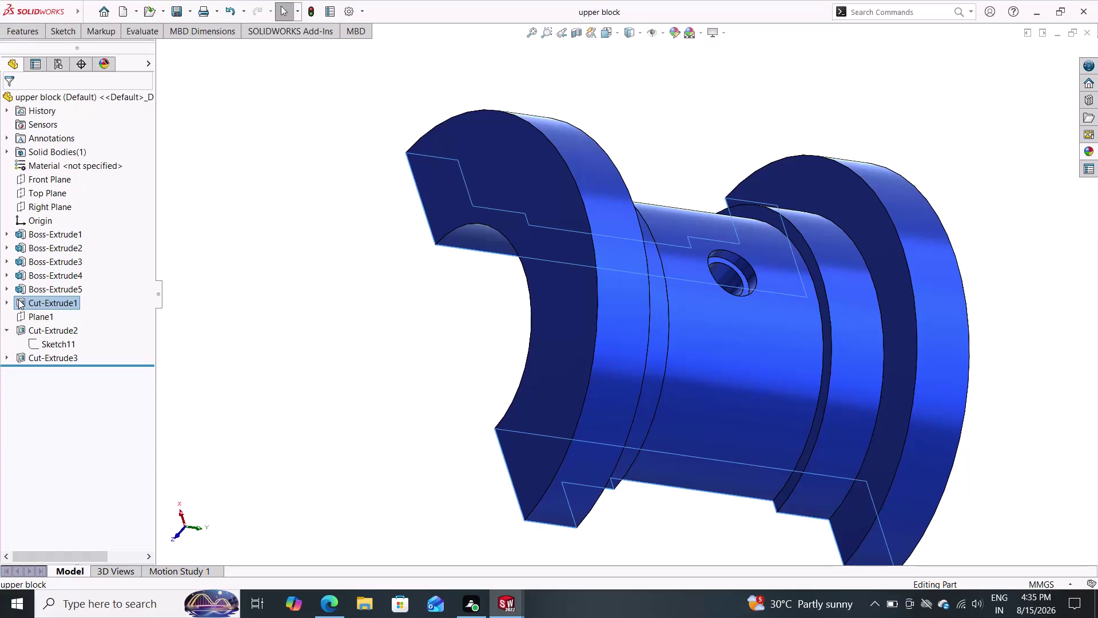
Uncheck Flip side to cut in Cut-Extrude1 so it removes the opposite half.
click(18, 299)
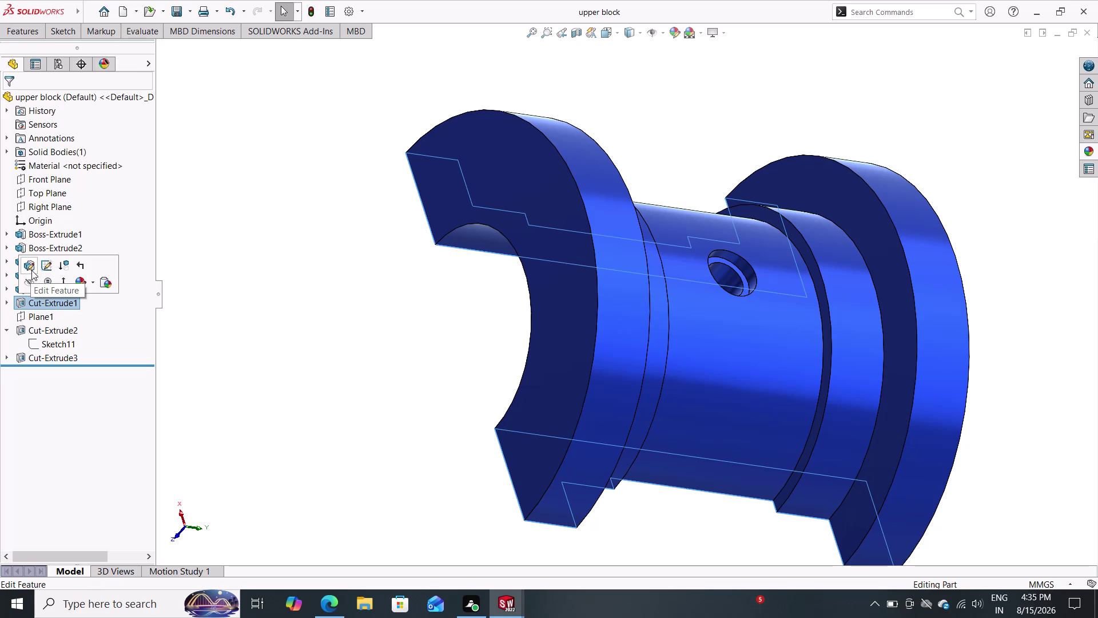
click(31, 270)
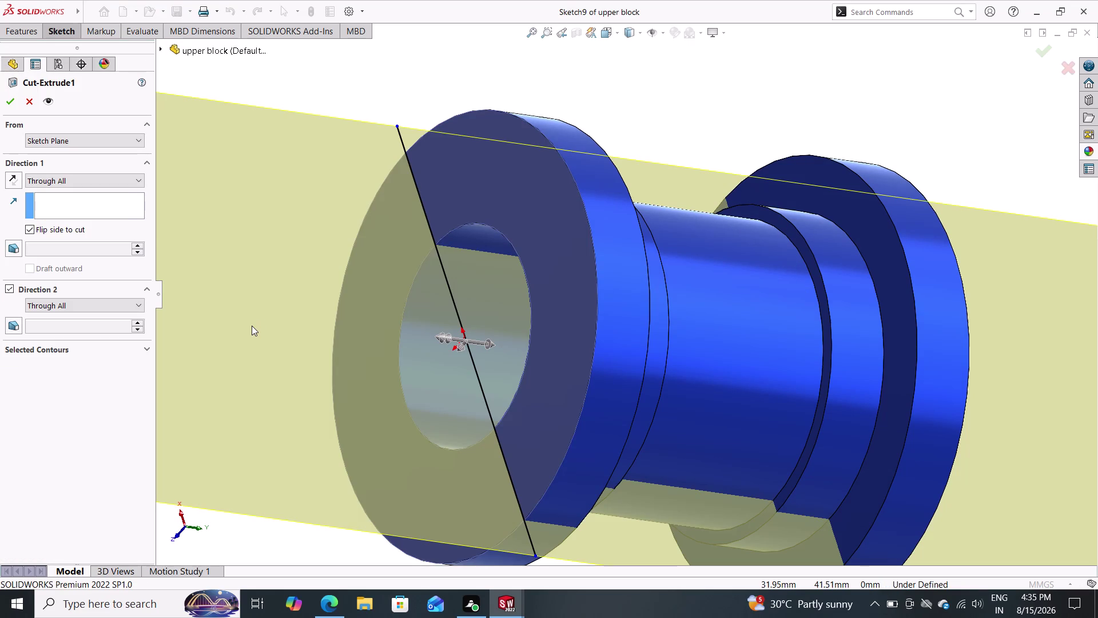
click(37, 230)
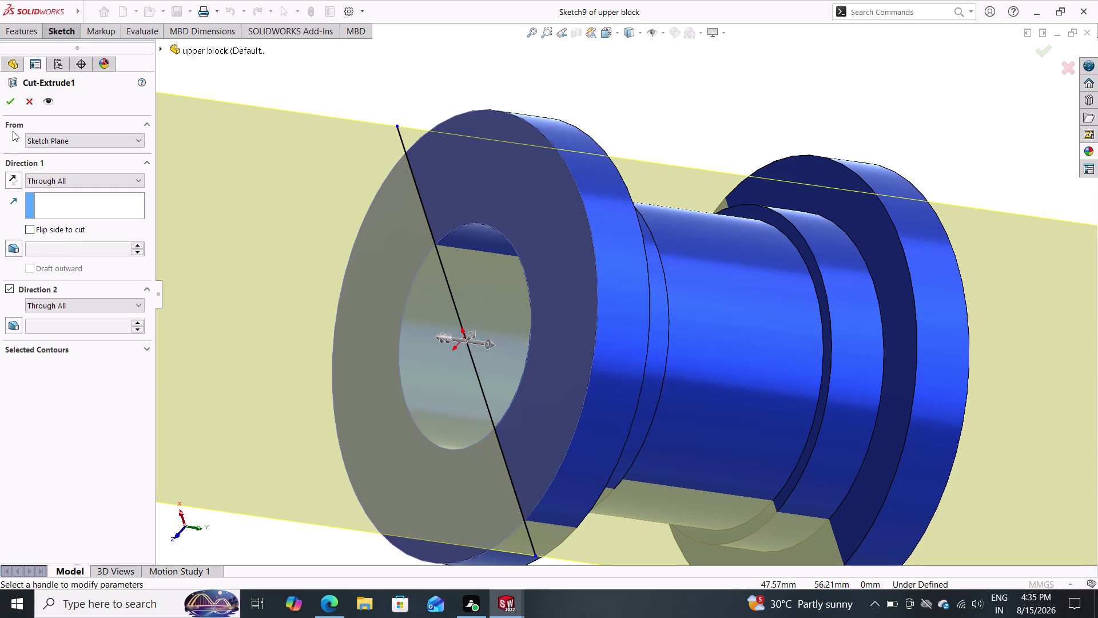
click(4, 98)
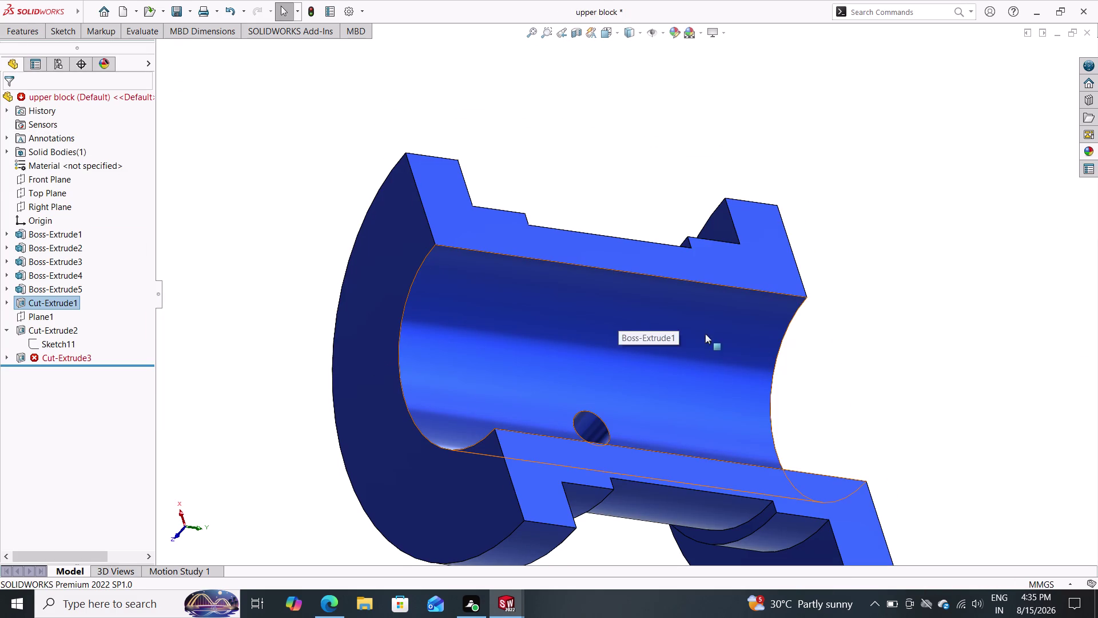
Orbit and zoom around the upper block to inspect the resulting half shell.
middle_drag(908, 360, 943, 147)
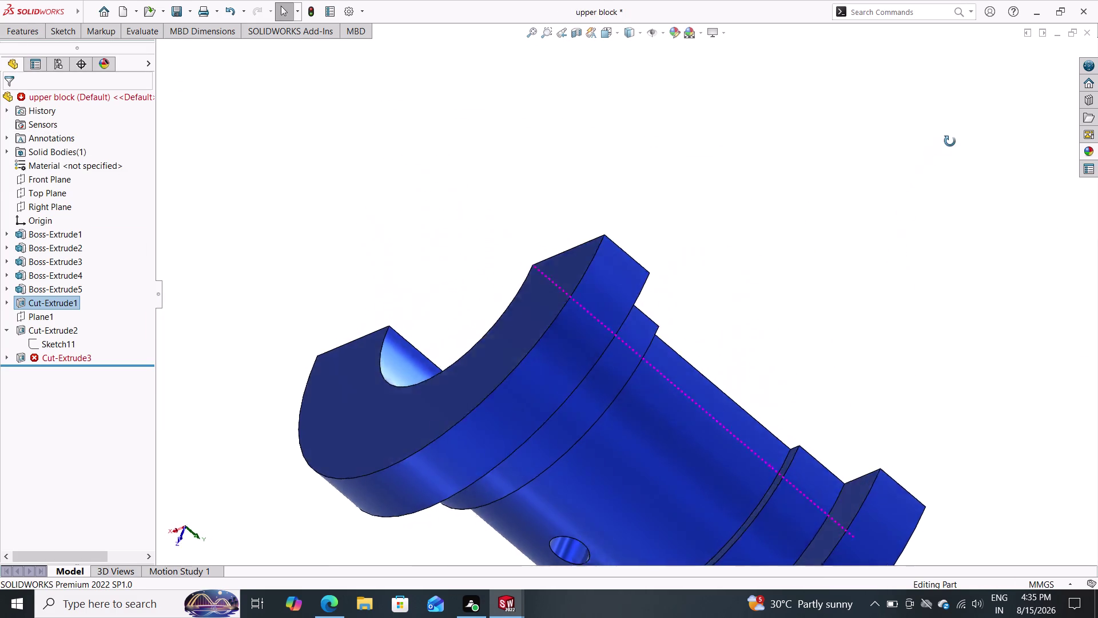
middle_drag(943, 147, 963, 132)
scroll(down, 3)
scroll(up, 3)
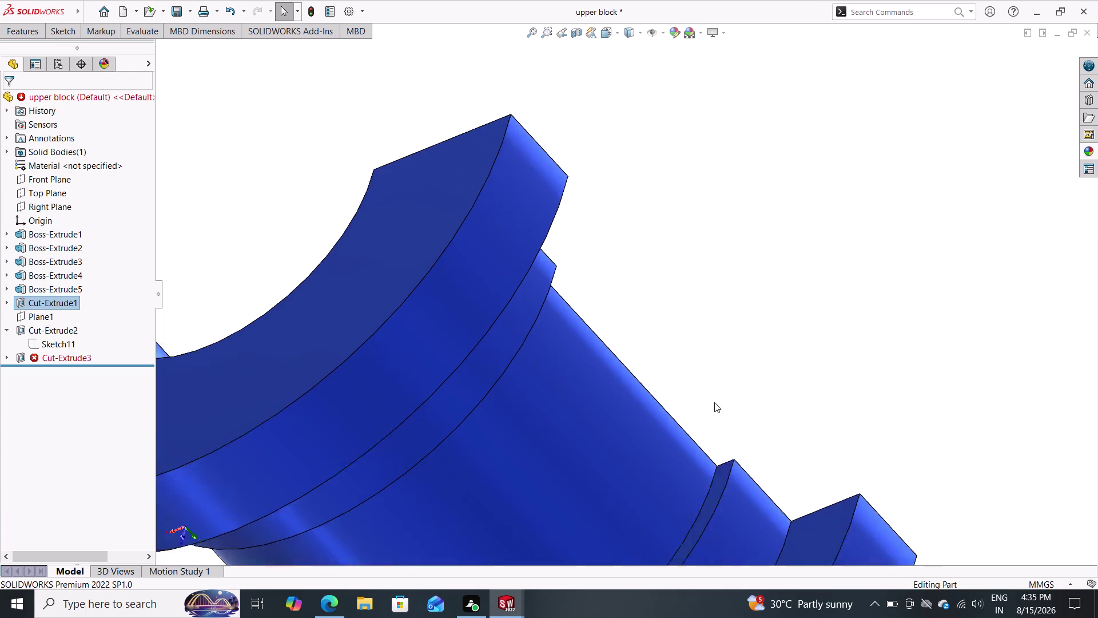
scroll(up, 3)
scroll(up, 3)
middle_drag(737, 304, 687, 392)
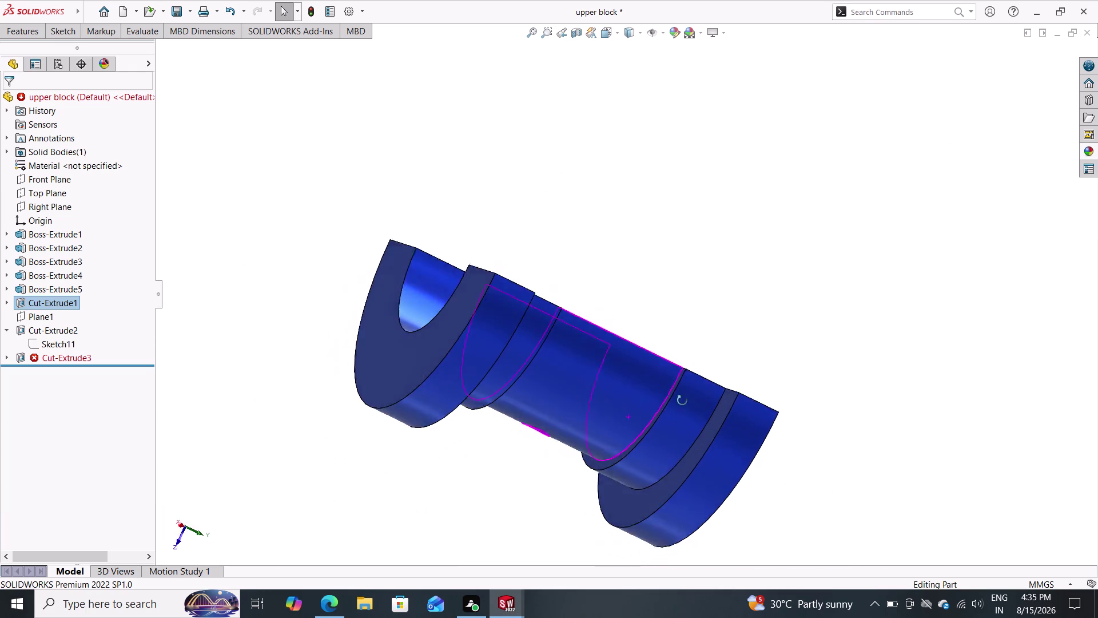
middle_drag(687, 393, 678, 403)
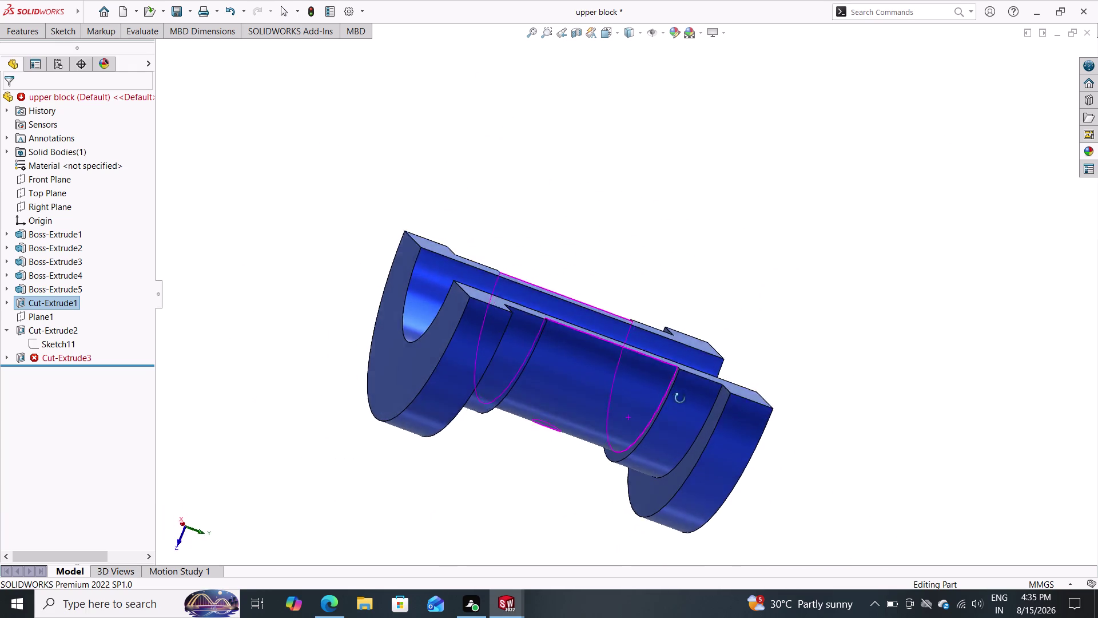
middle_drag(678, 403, 692, 371)
scroll(up, 3)
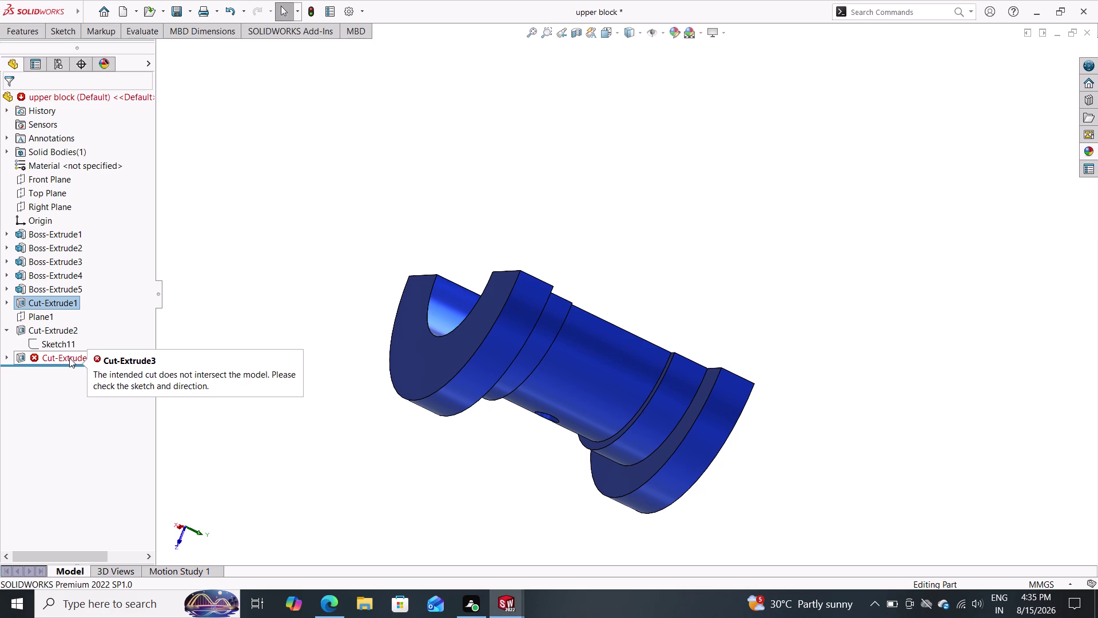
Delete the failed Cut-Extrude3 feature and confirm.
click(66, 355)
right_click(66, 355)
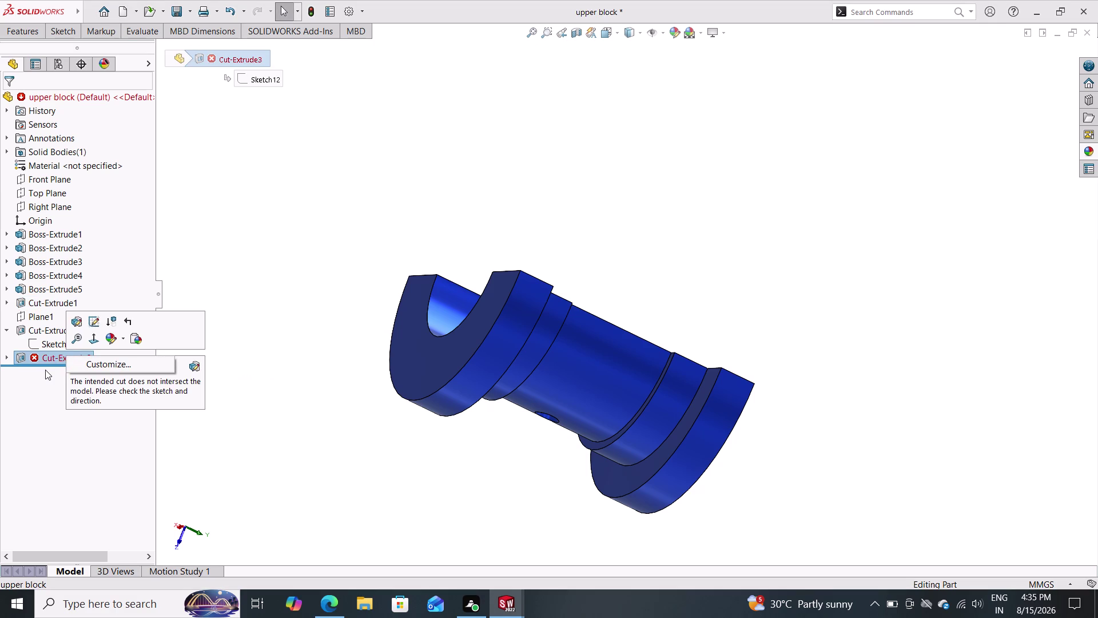
key(Escape)
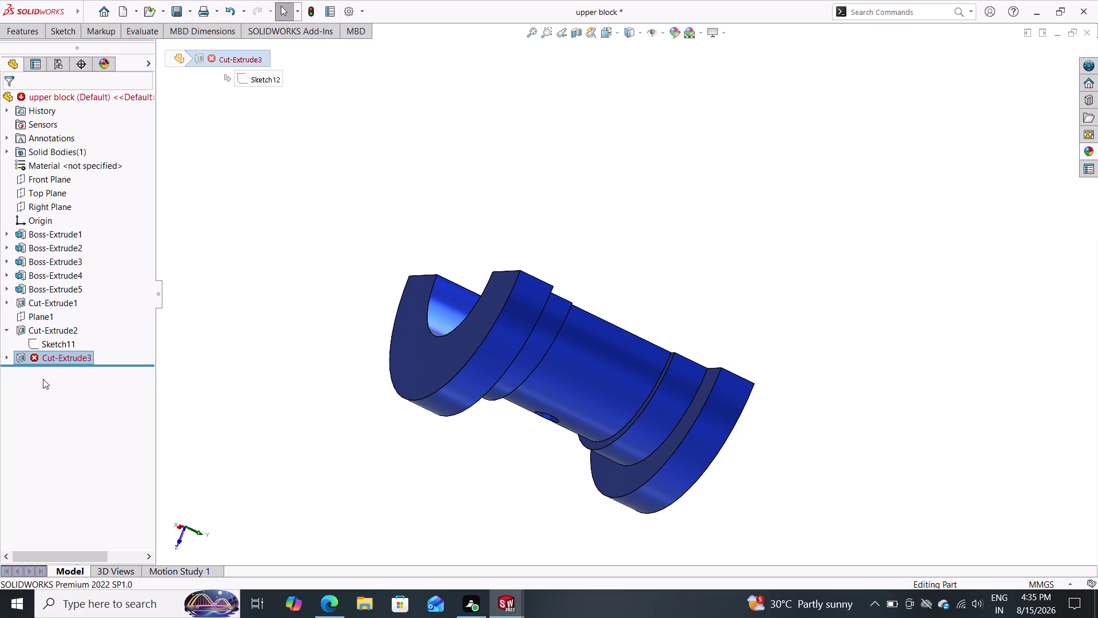
right_click(10, 357)
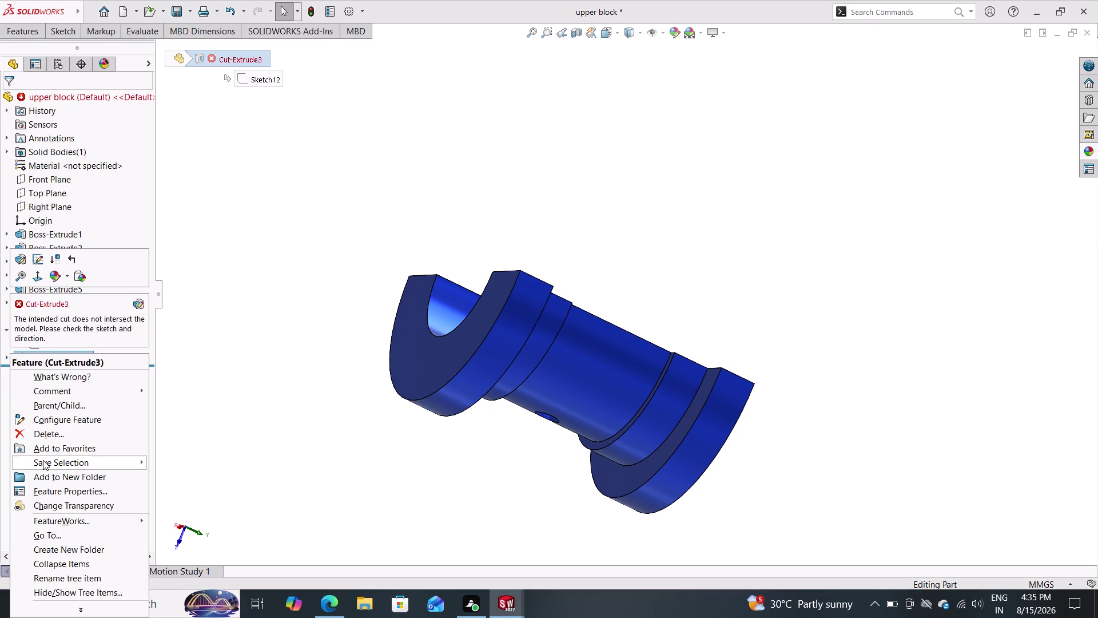
double_click(56, 437)
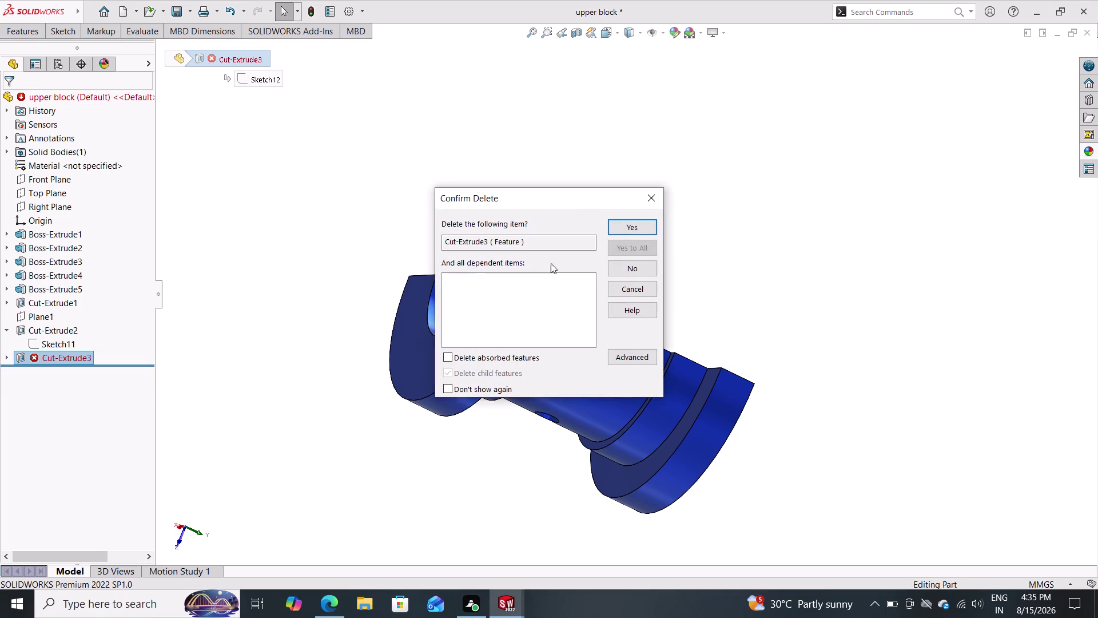
double_click(627, 224)
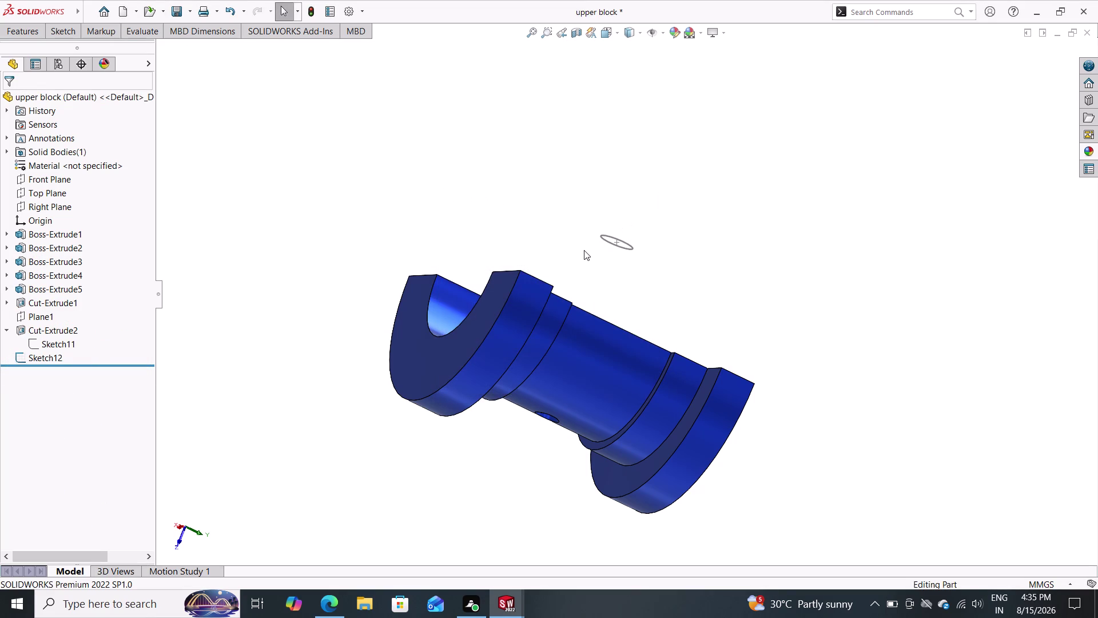
Select the Sketch12 circle for deletion, then decline so the sketch is kept.
middle_drag(683, 242, 663, 315)
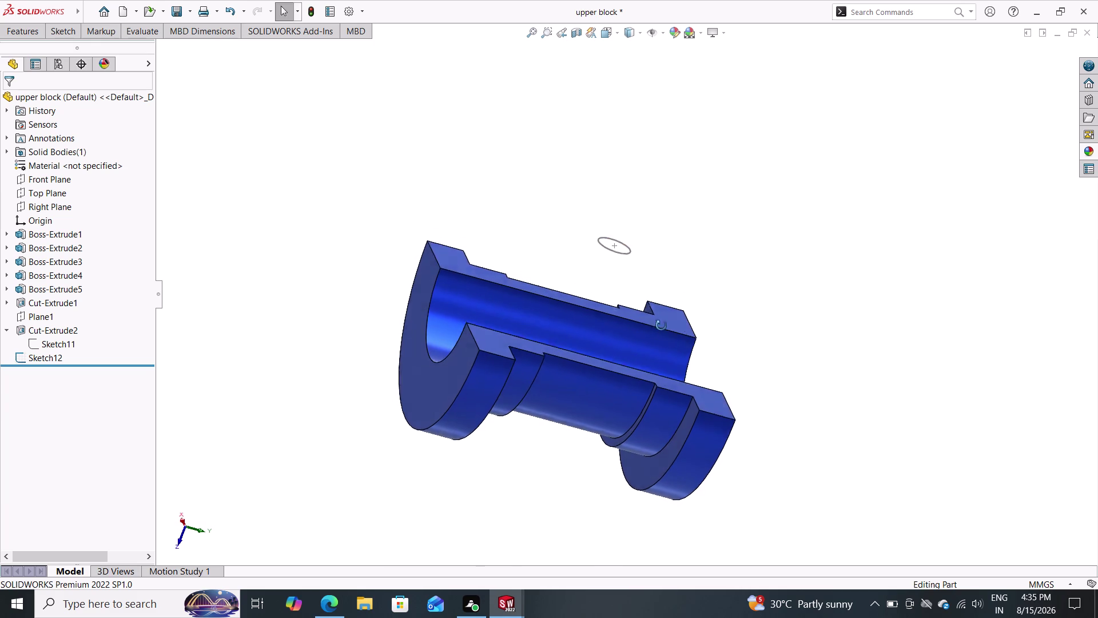
middle_drag(664, 315, 660, 330)
click(619, 253)
click(625, 257)
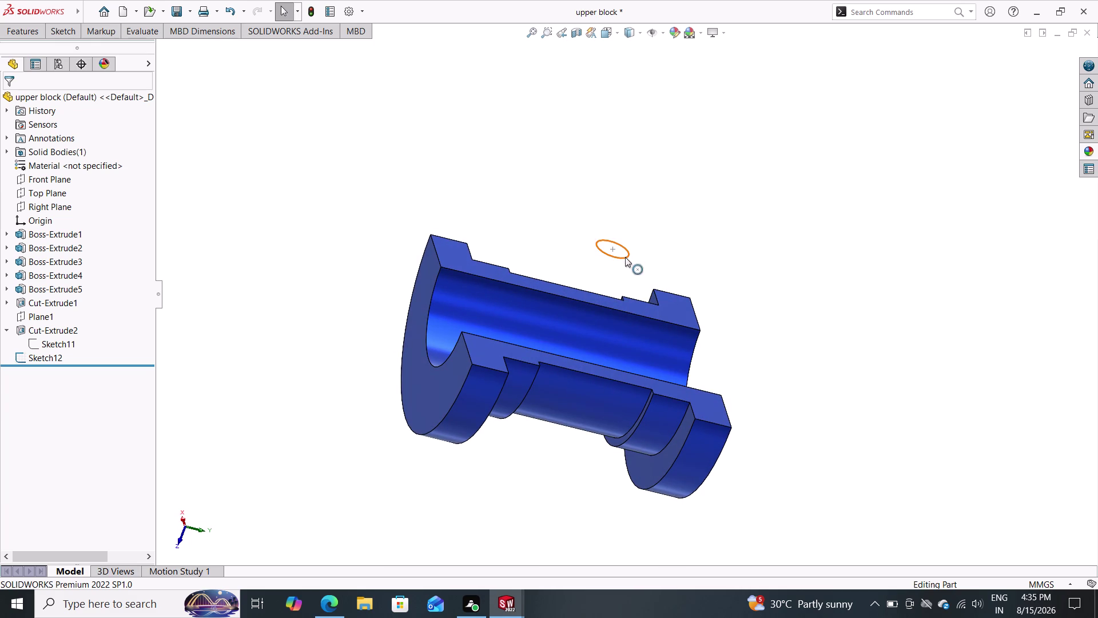
key(Delete)
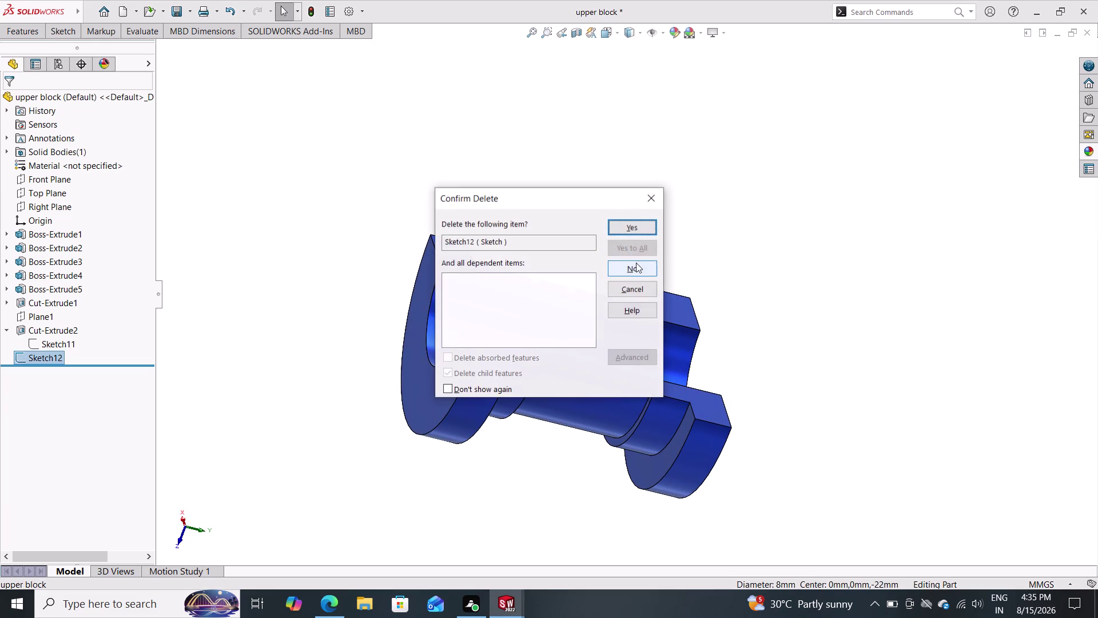
click(656, 200)
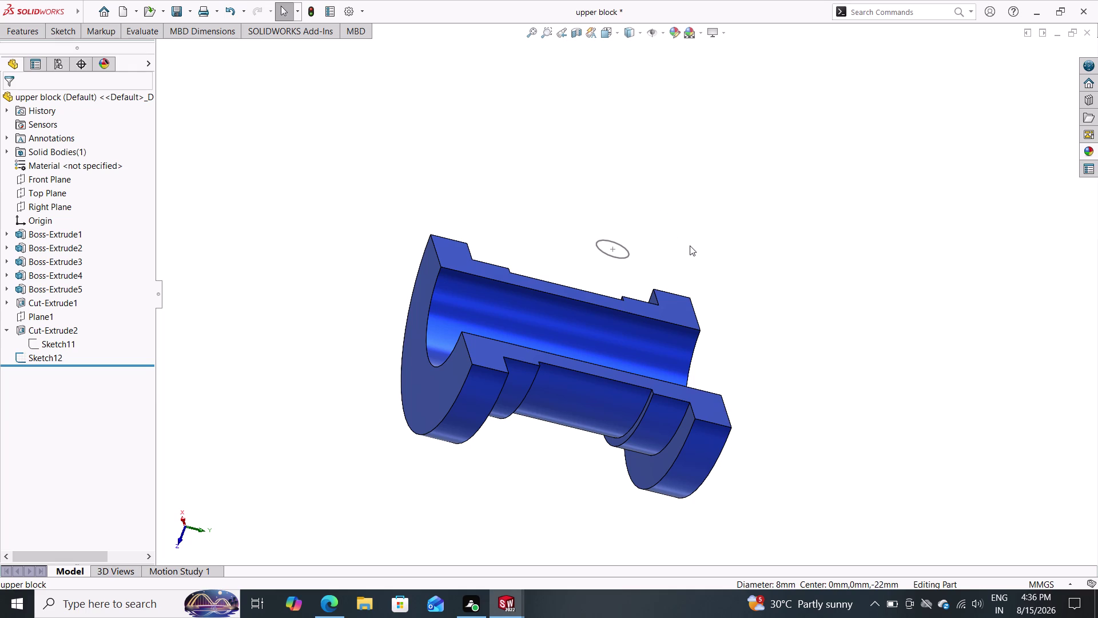
middle_drag(802, 336, 781, 430)
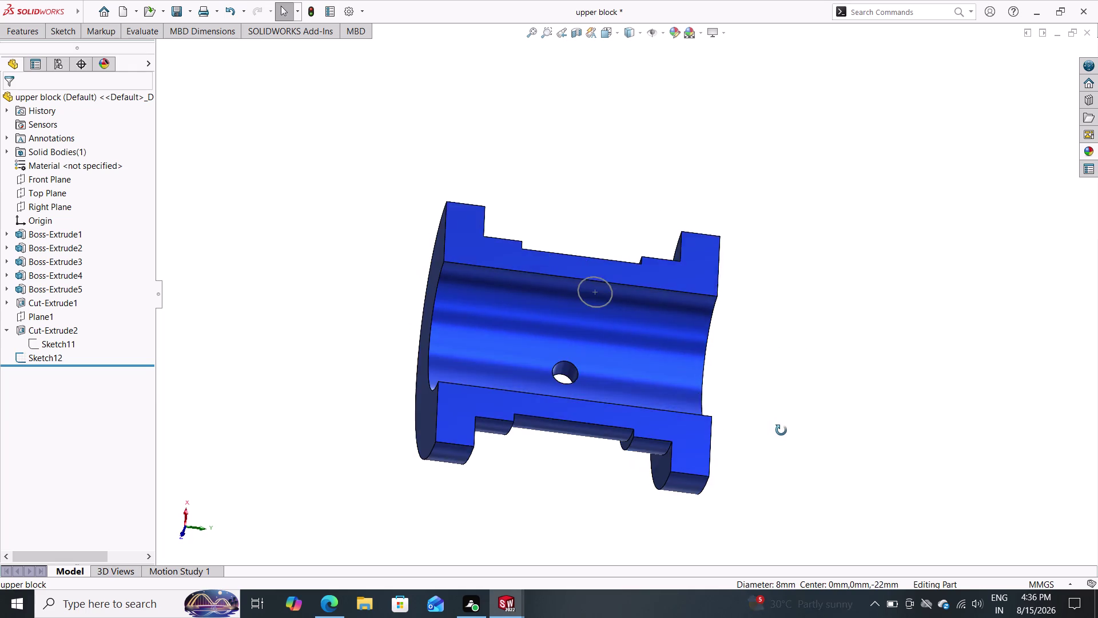
middle_drag(781, 429, 791, 336)
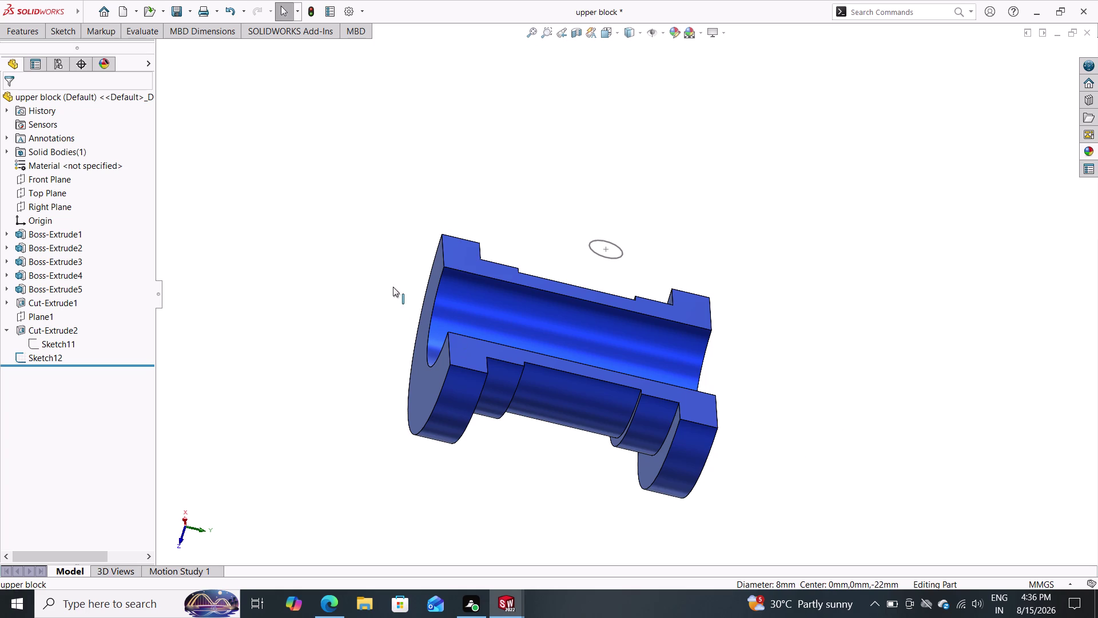
middle_drag(383, 288, 374, 390)
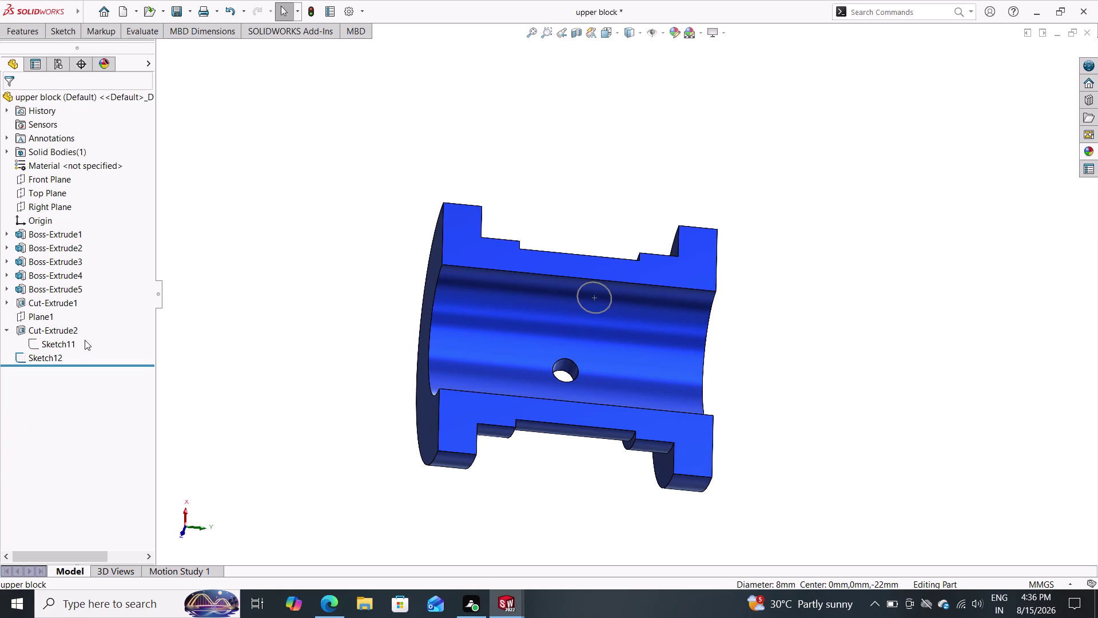
Delete the Cut-Extrude2 hole feature and confirm.
click(69, 328)
right_click(70, 328)
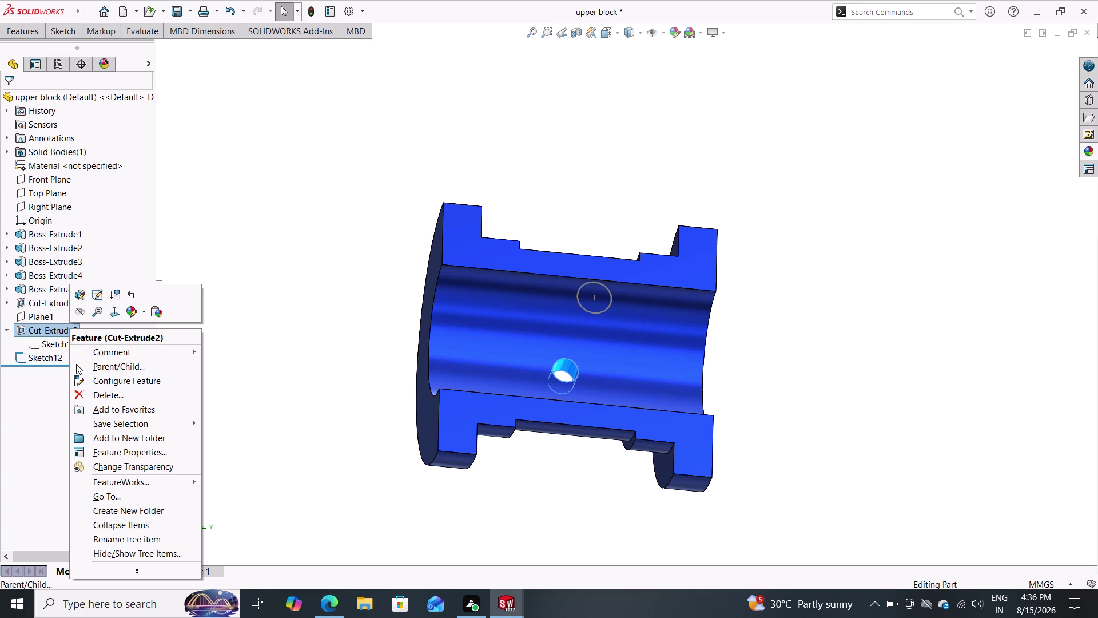
click(101, 392)
click(630, 224)
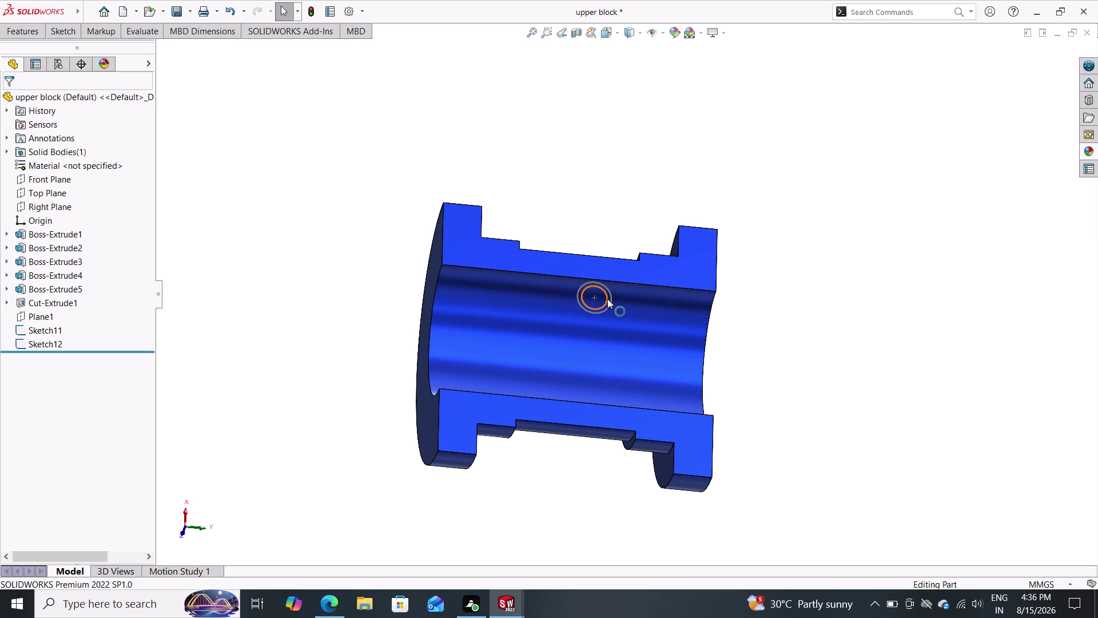
Delete the Sketch11 and Sketch12 circles, then pick the Top Plane for a new sketch.
click(608, 299)
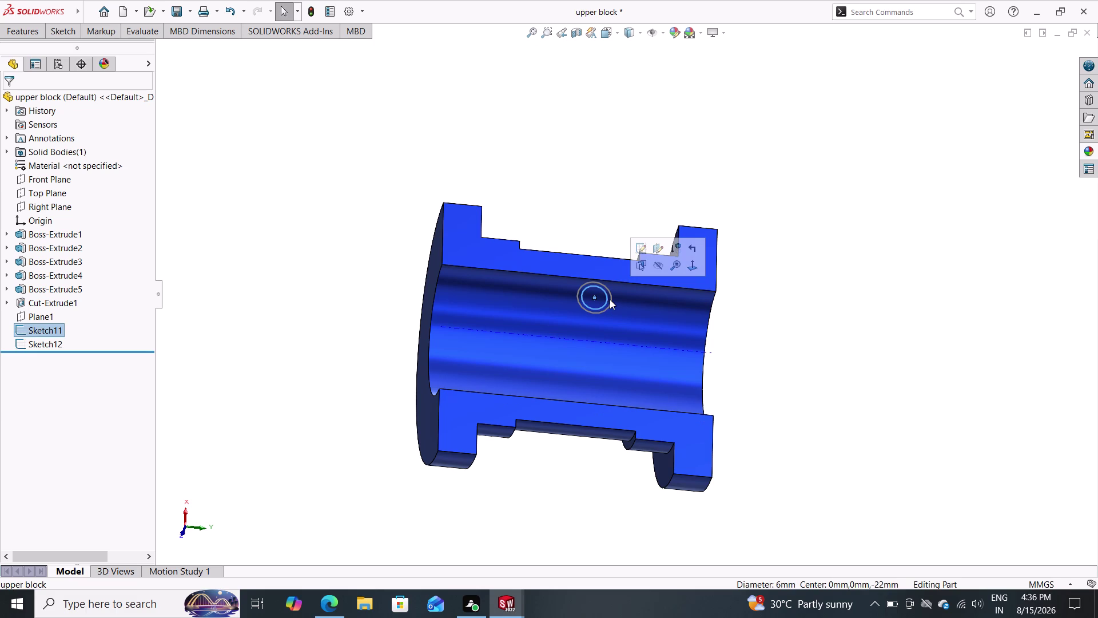
key(Delete)
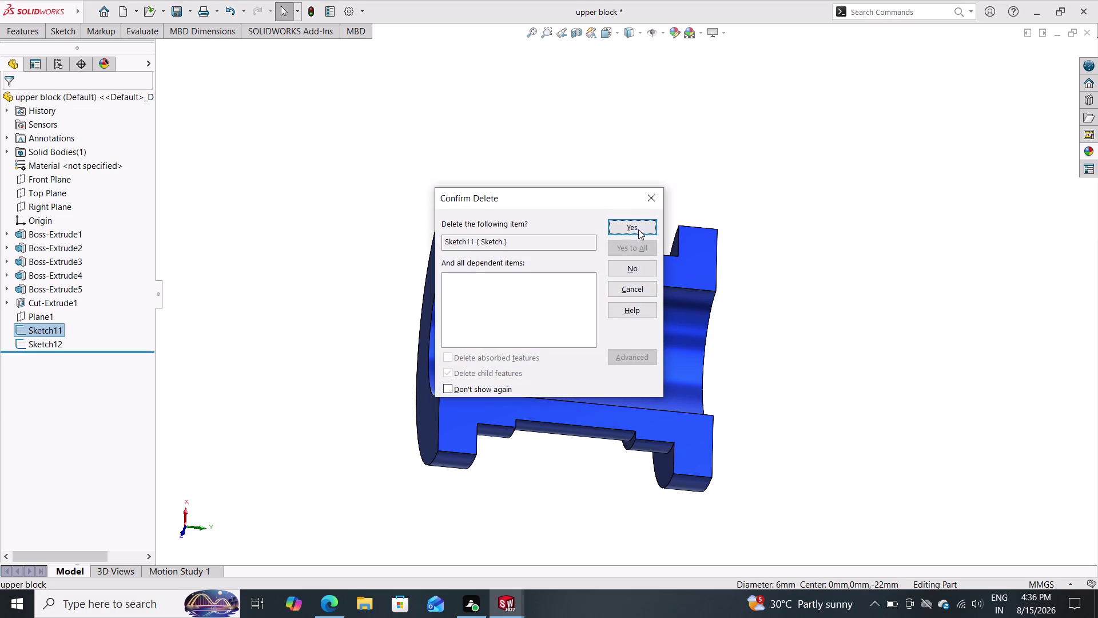
click(638, 225)
double_click(610, 299)
key(Delete)
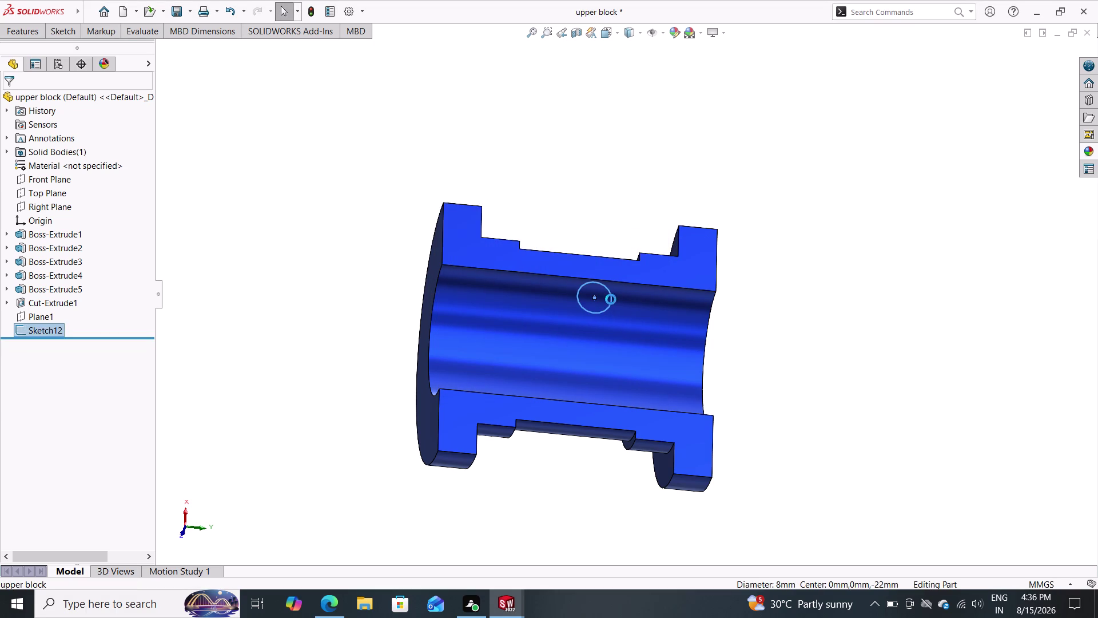
click(608, 301)
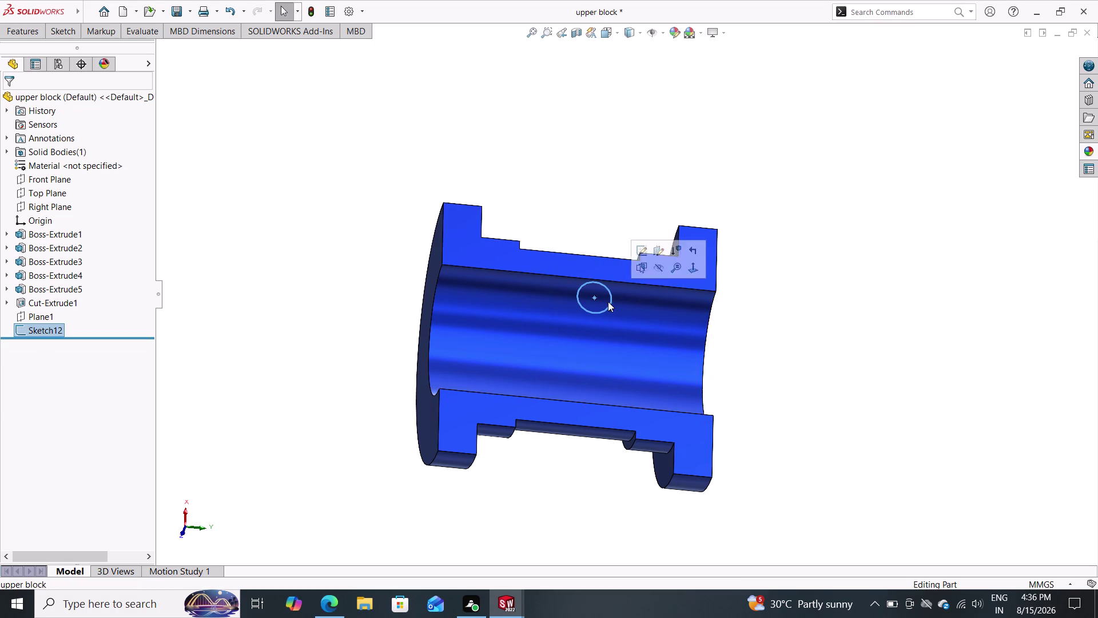
key(Delete)
double_click(630, 224)
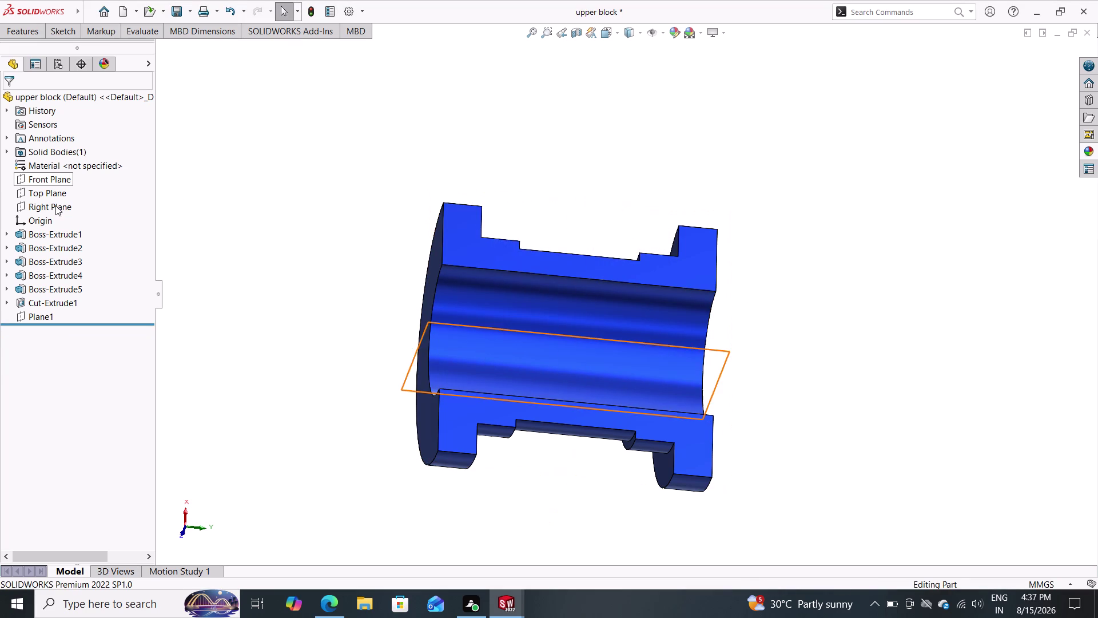
click(58, 191)
click(72, 173)
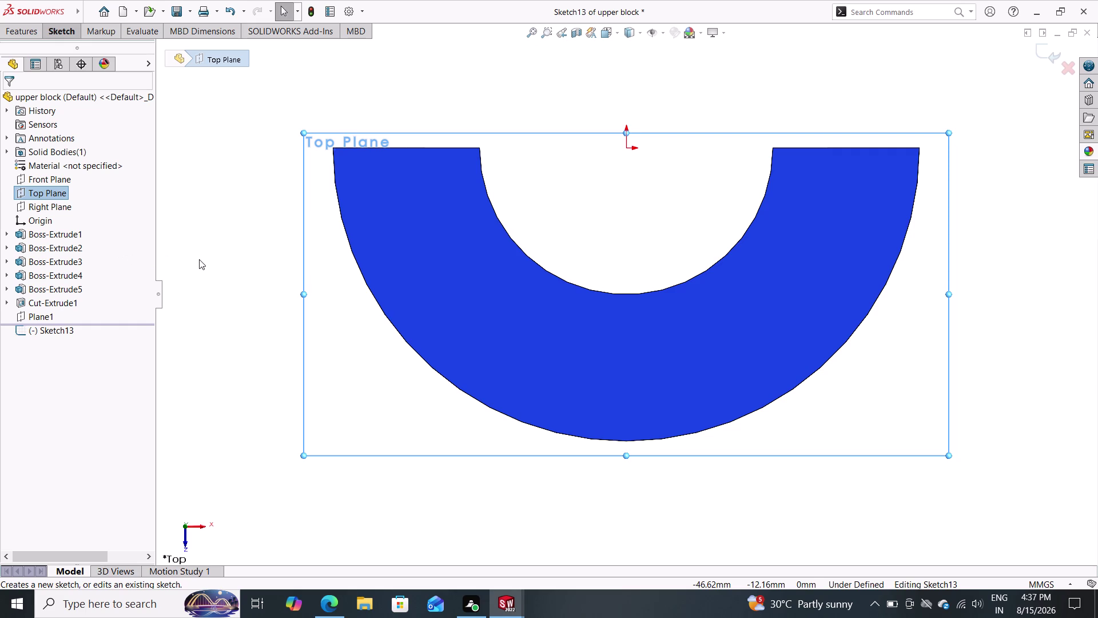
Re-expand the collapsed CommandManager so the Sketch13 drawing tools are visible.
click(67, 36)
click(104, 47)
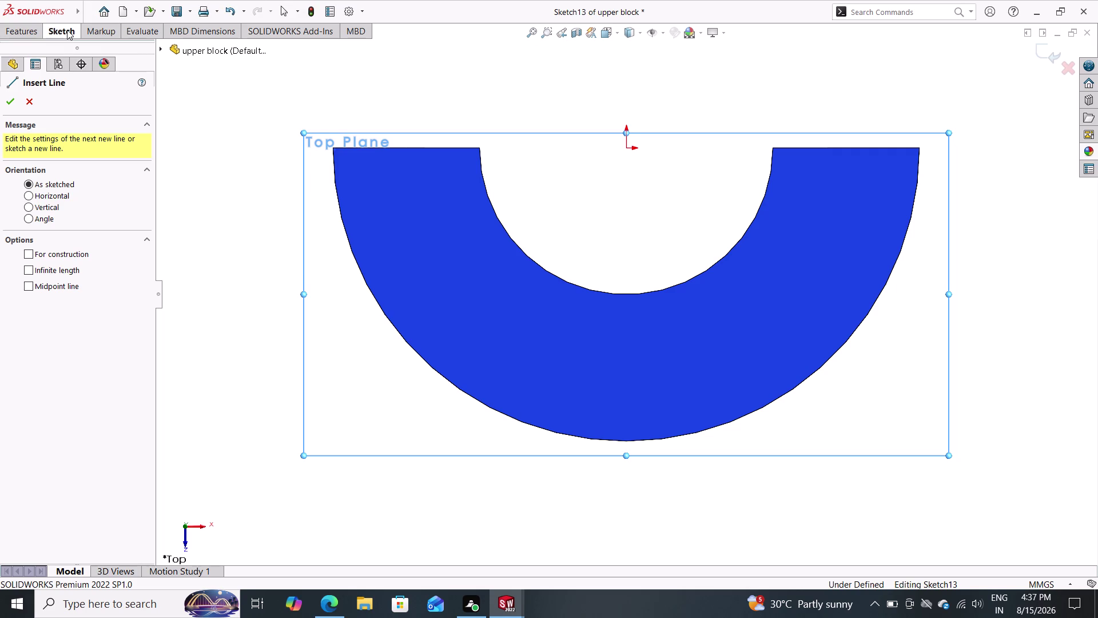
double_click(67, 30)
click(28, 104)
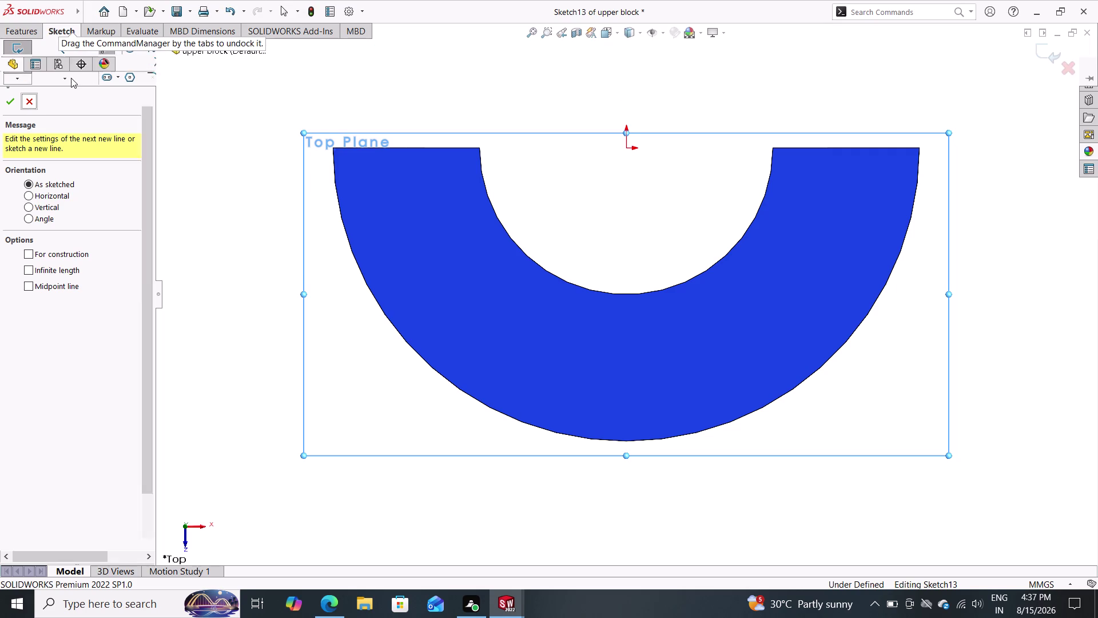
double_click(62, 34)
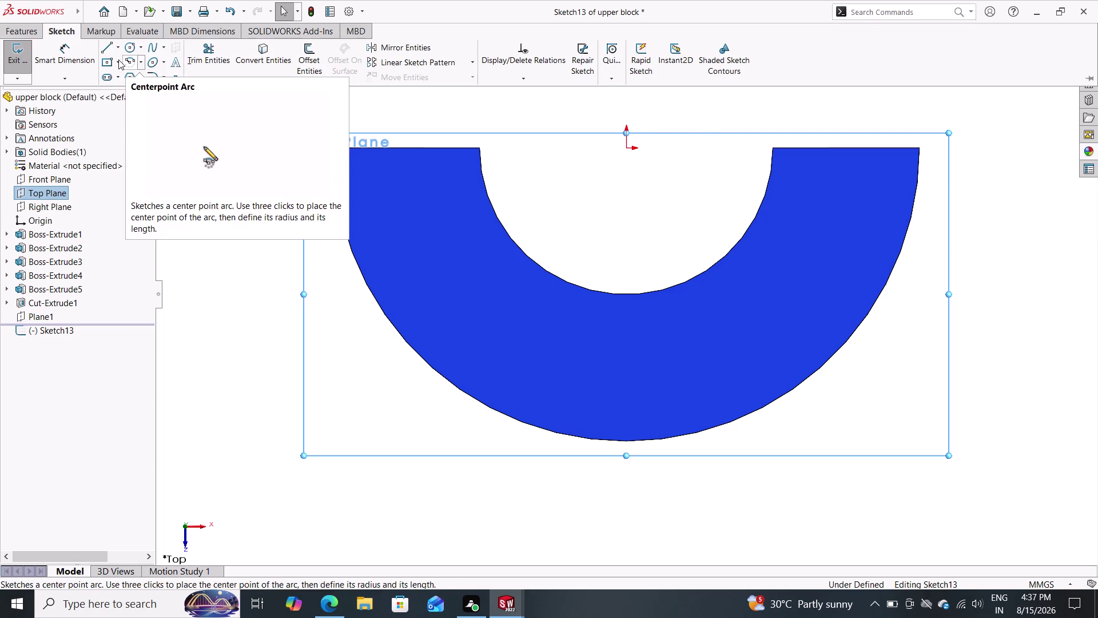
Draw a roughly 6.5 × 7 mm corner rectangle down from the bore's bottom point, then exit the tool.
click(117, 61)
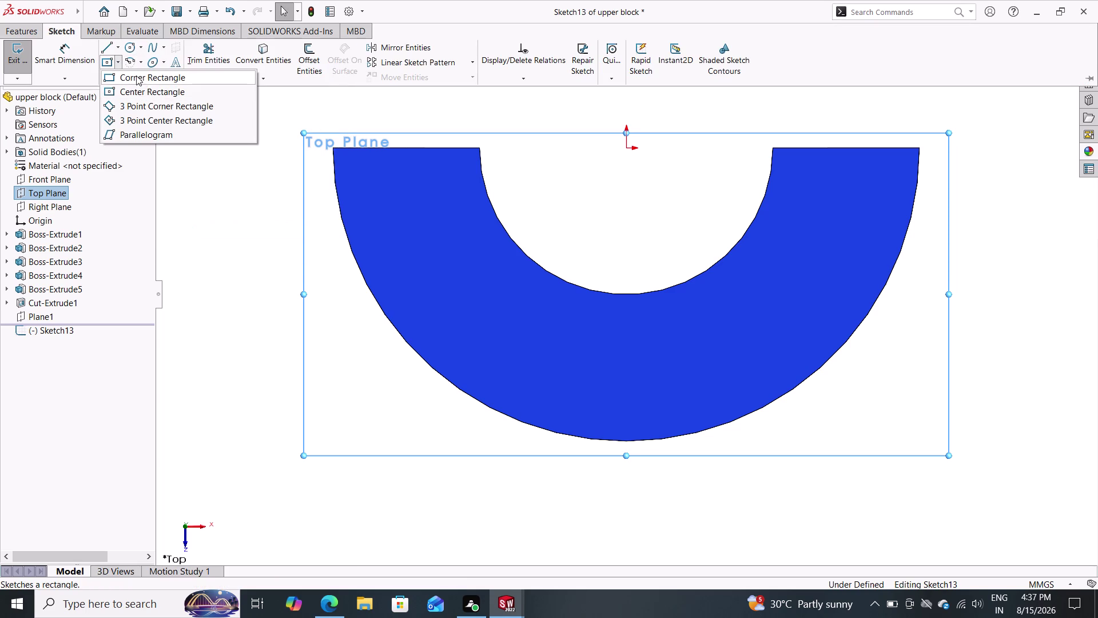
click(136, 75)
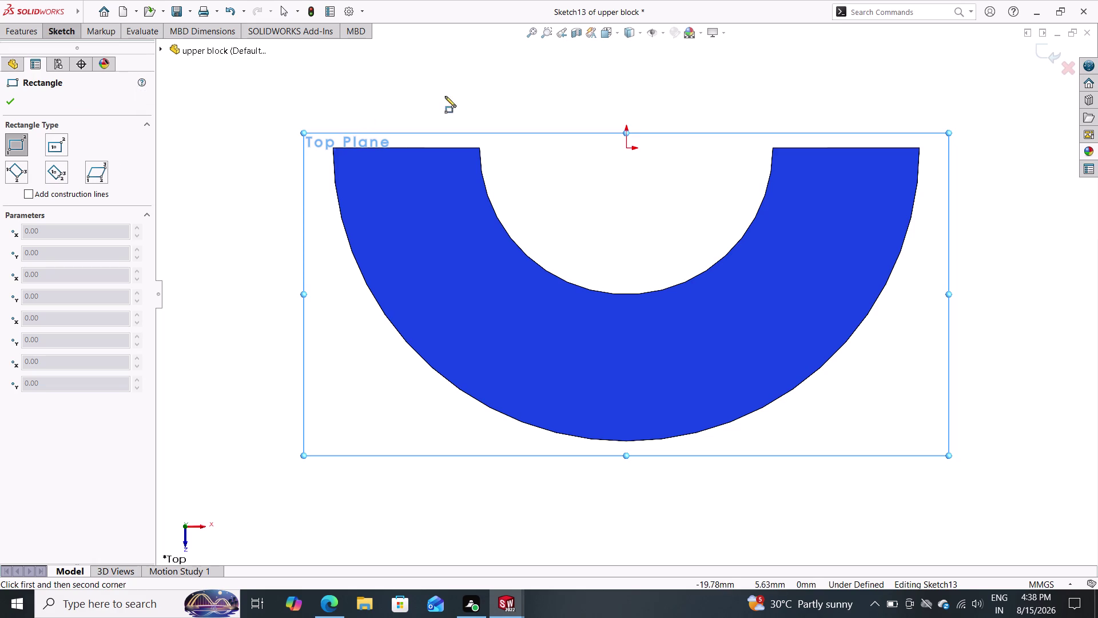
click(624, 294)
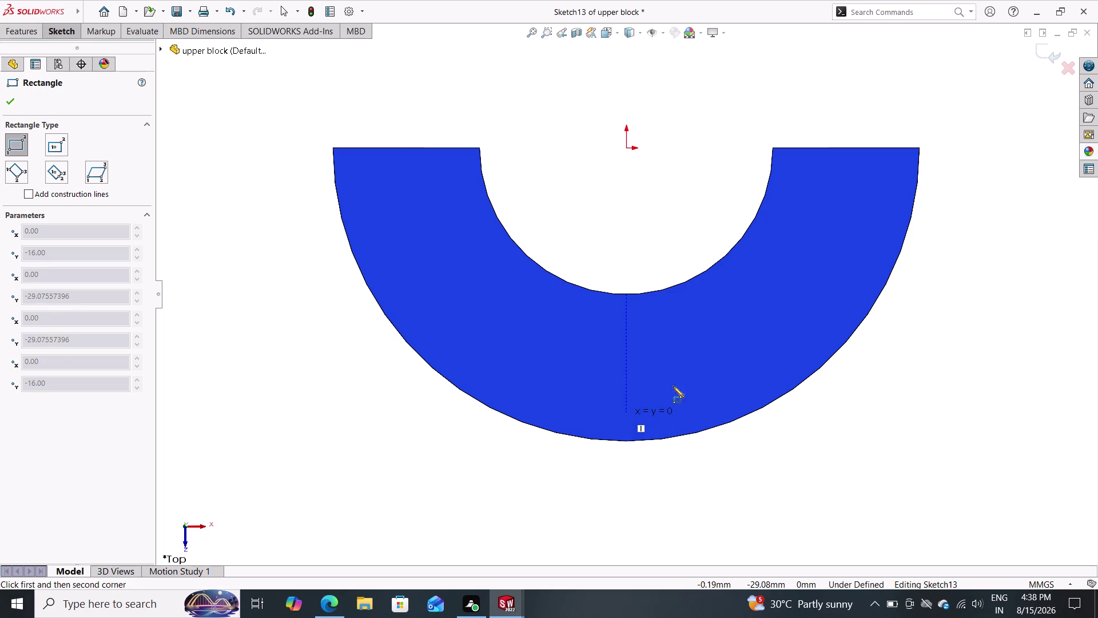
click(685, 358)
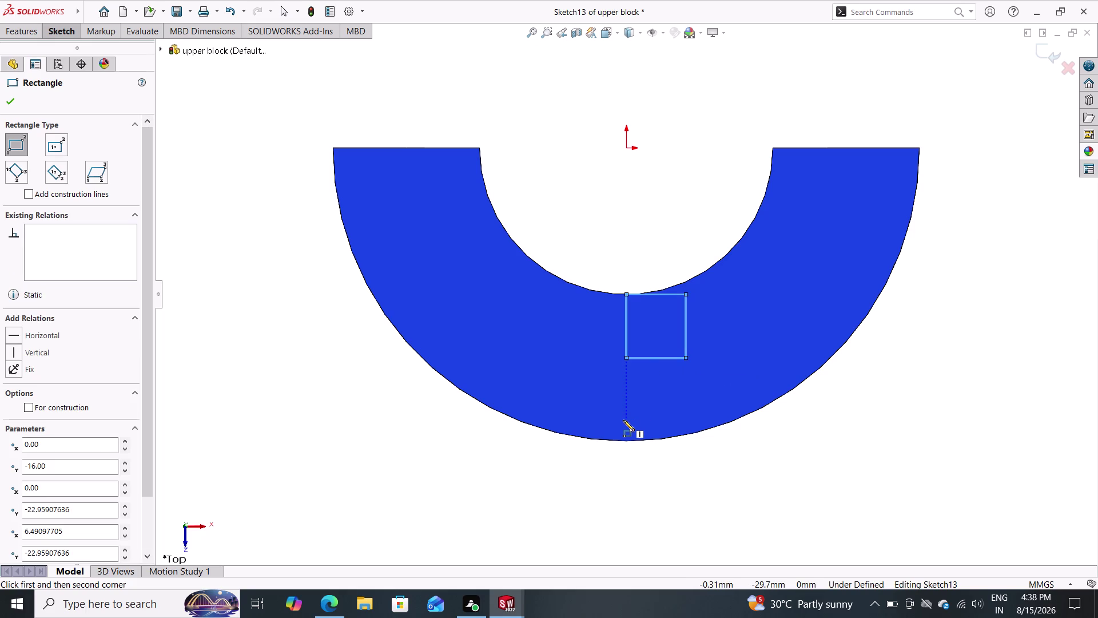
middle_drag(895, 378, 883, 355)
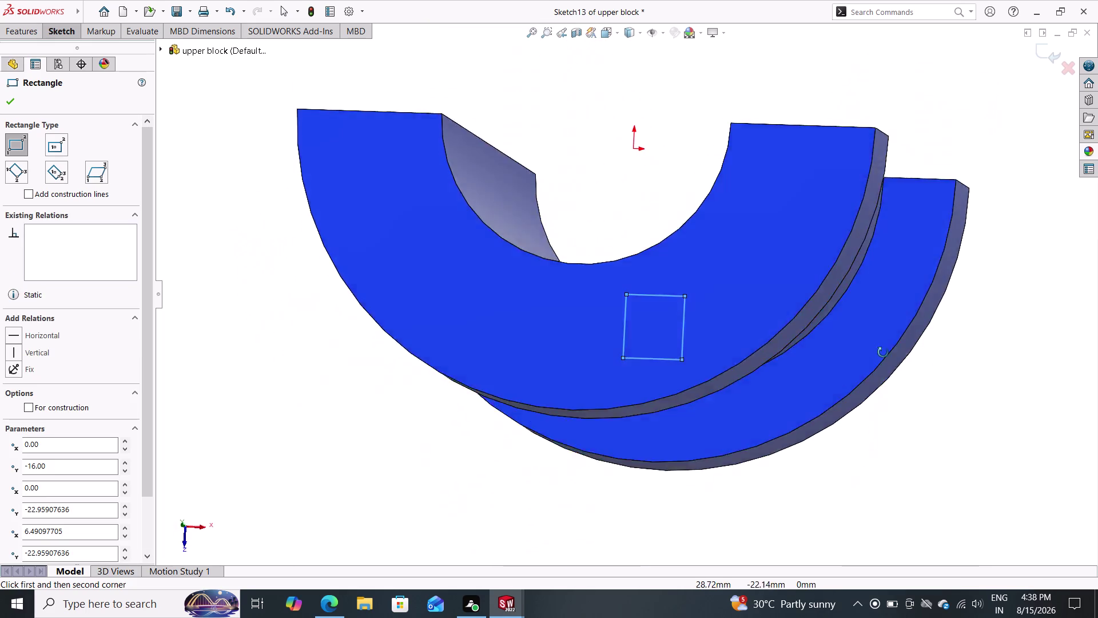
middle_drag(883, 356, 890, 386)
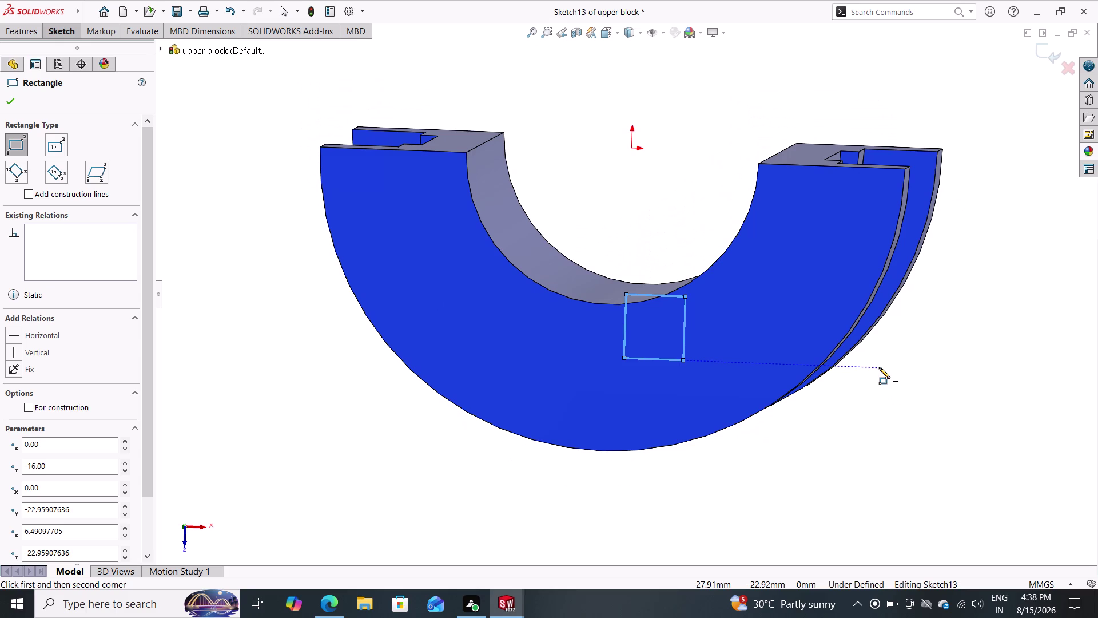
click(564, 27)
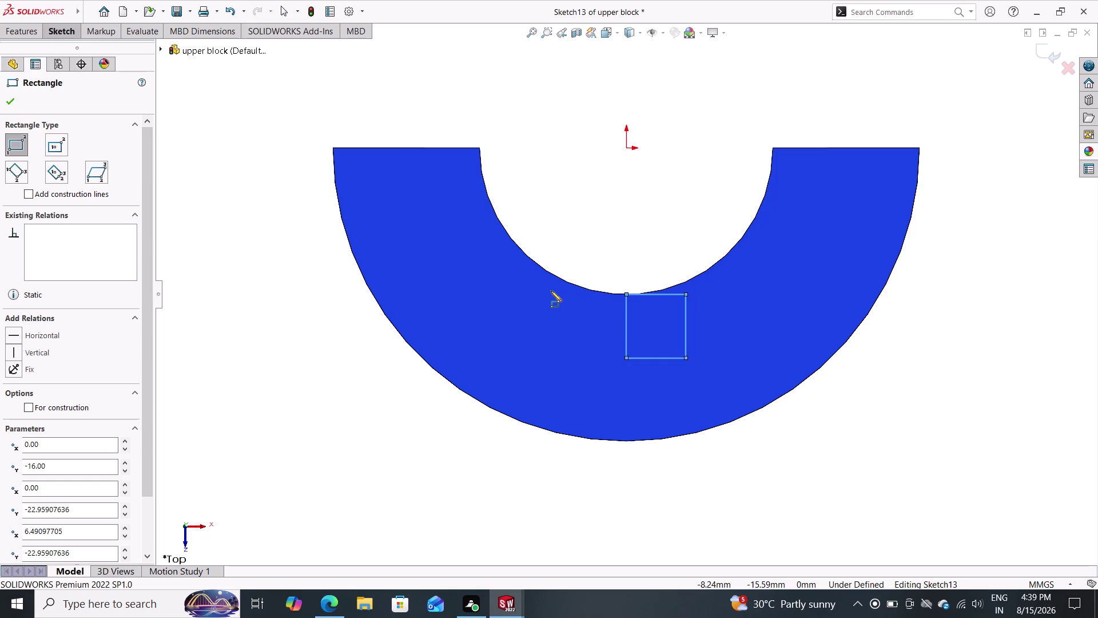
click(70, 31)
click(61, 52)
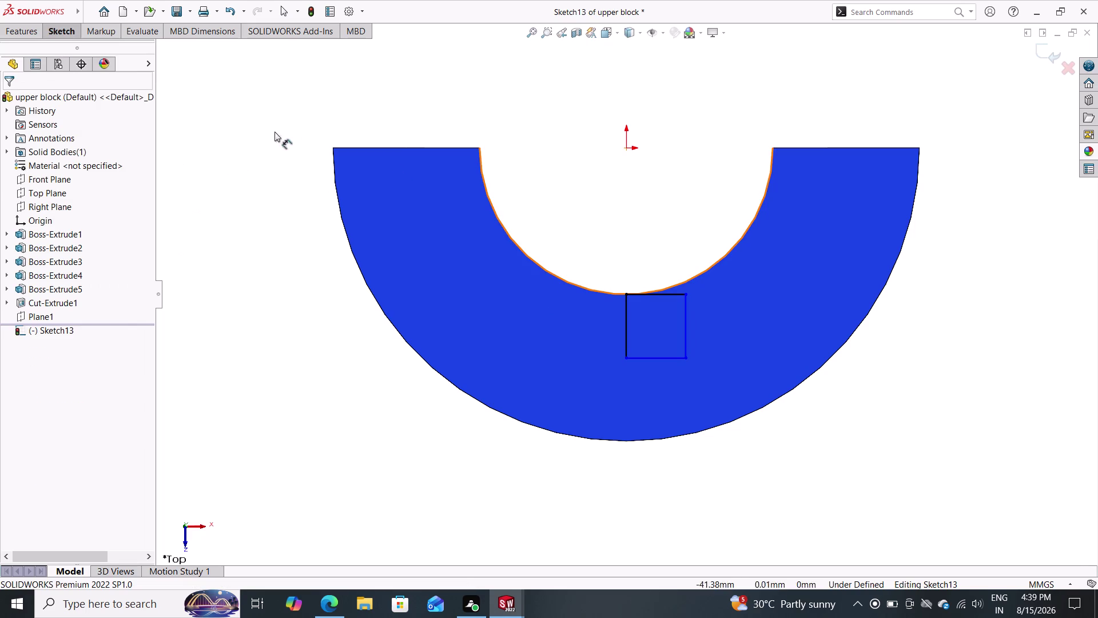
Dimension the rectangle's lower-right corner 22.96 mm vertically from the origin.
click(625, 151)
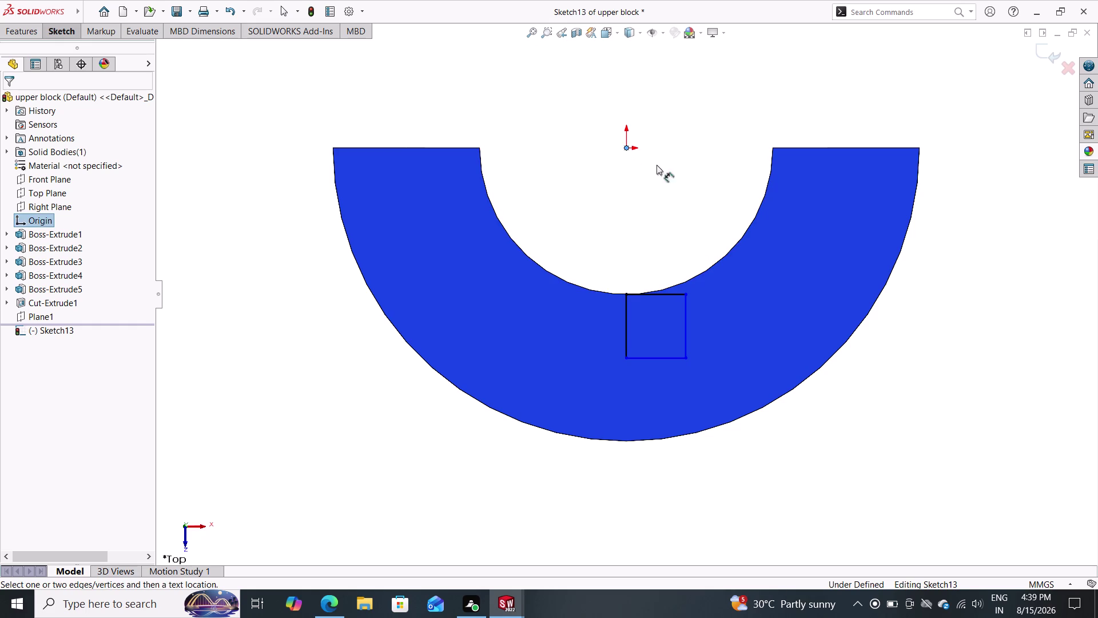
click(685, 354)
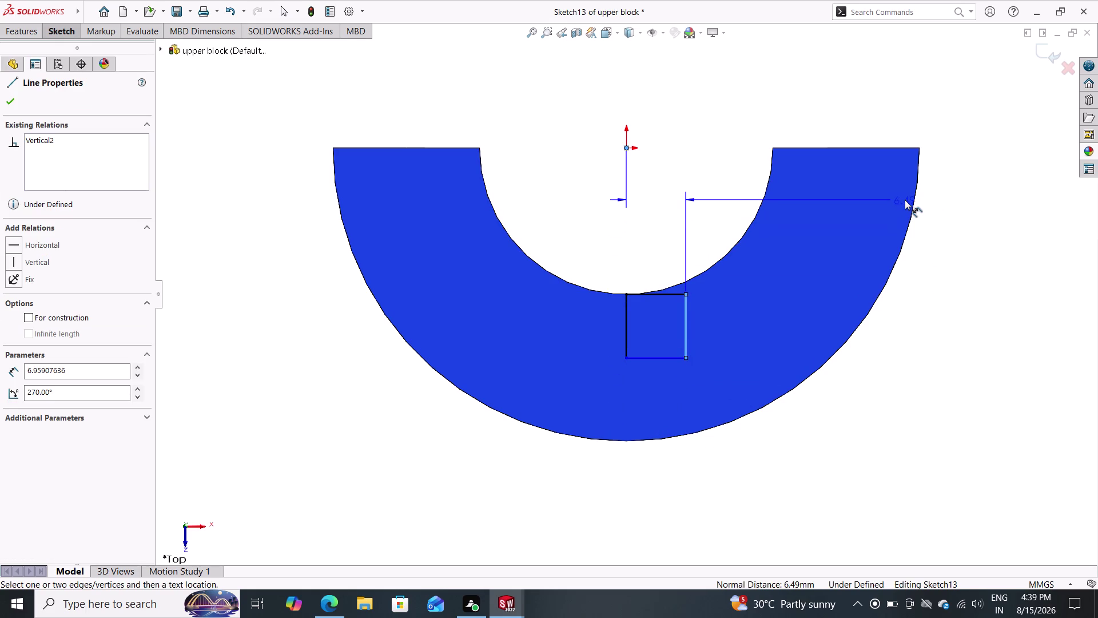
key(Escape)
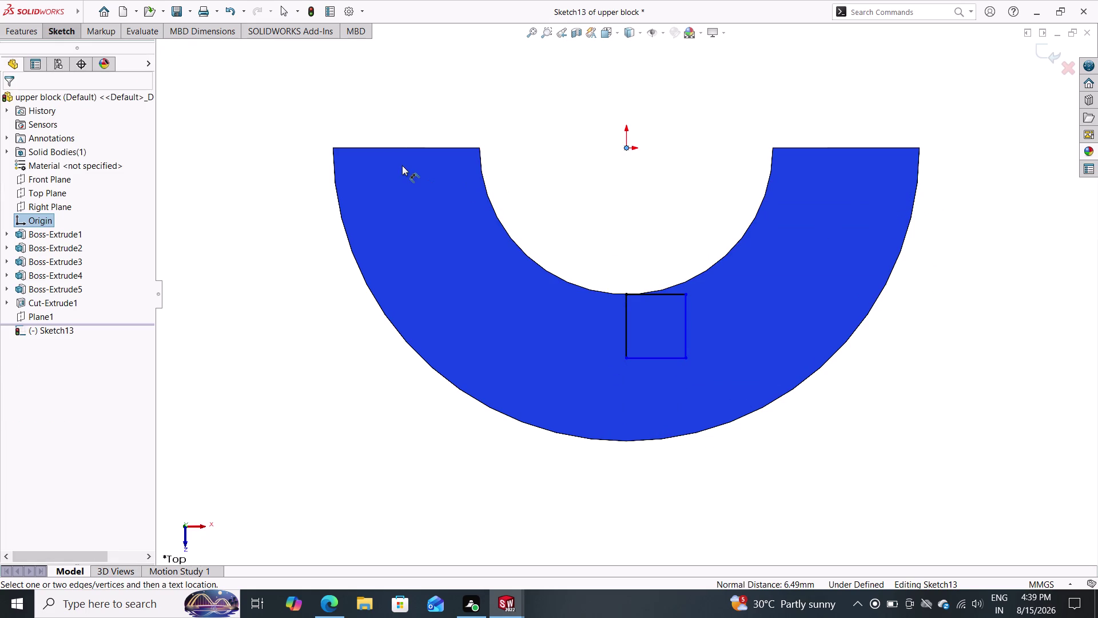
double_click(54, 32)
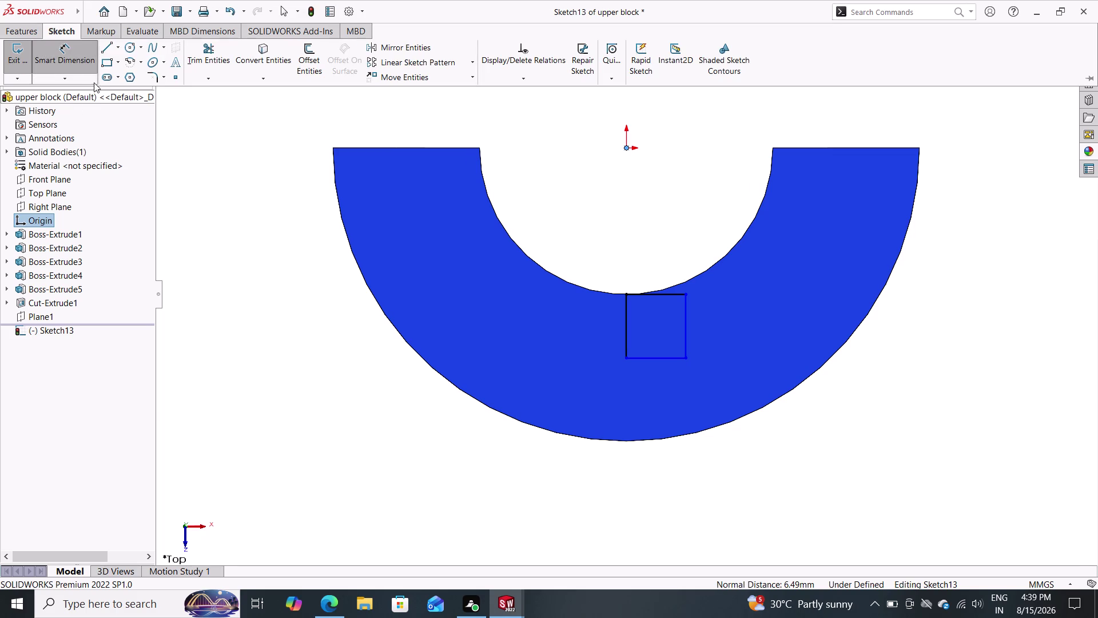
click(69, 58)
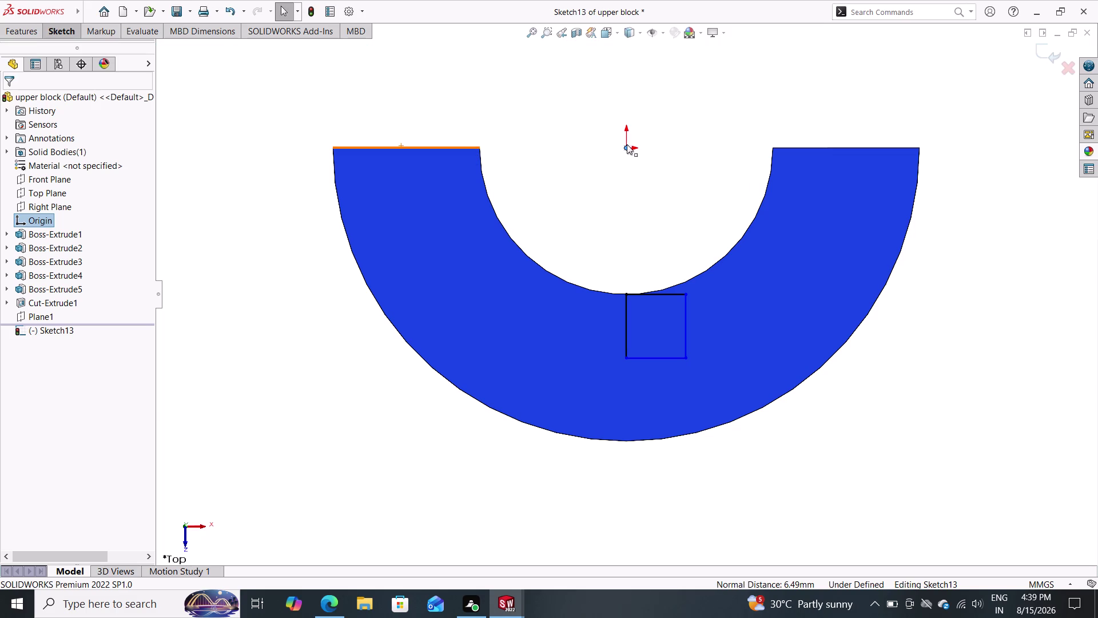
click(626, 144)
click(61, 32)
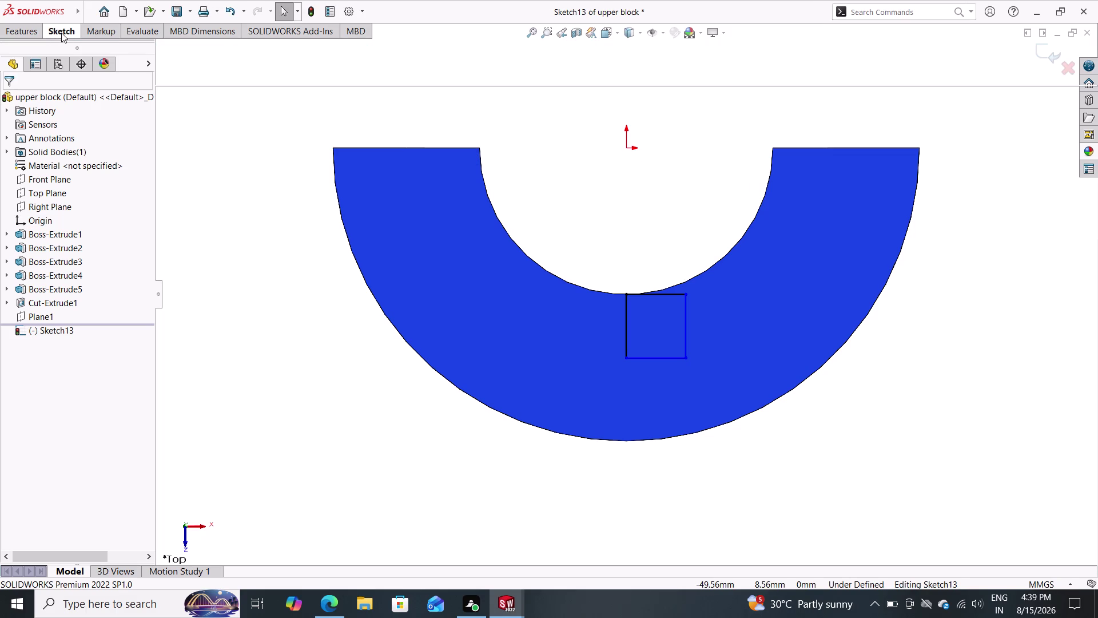
click(64, 57)
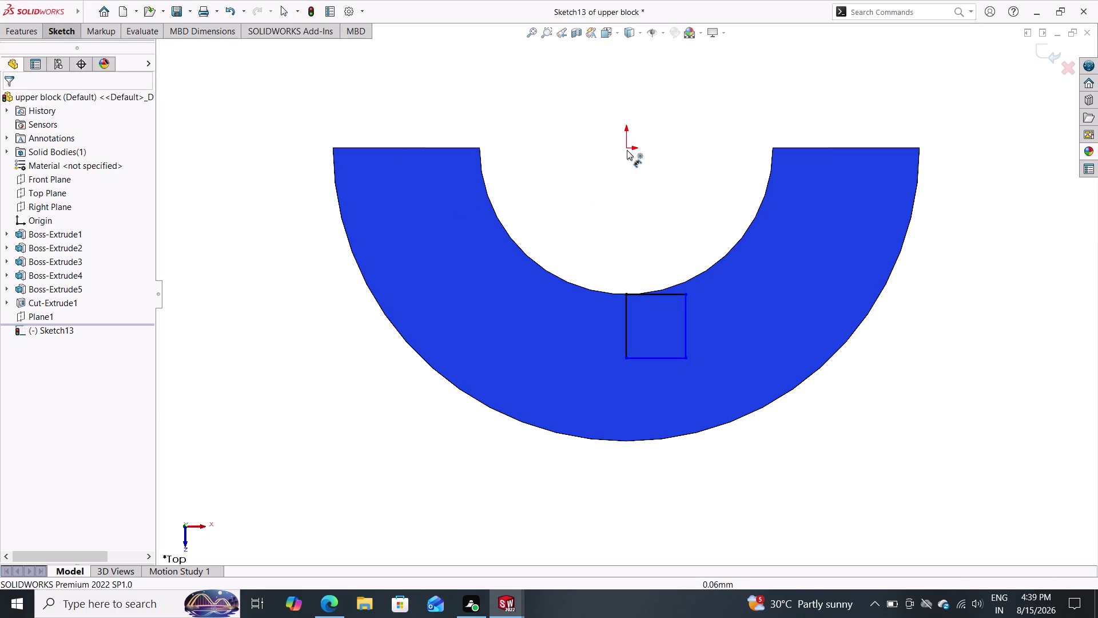
click(626, 150)
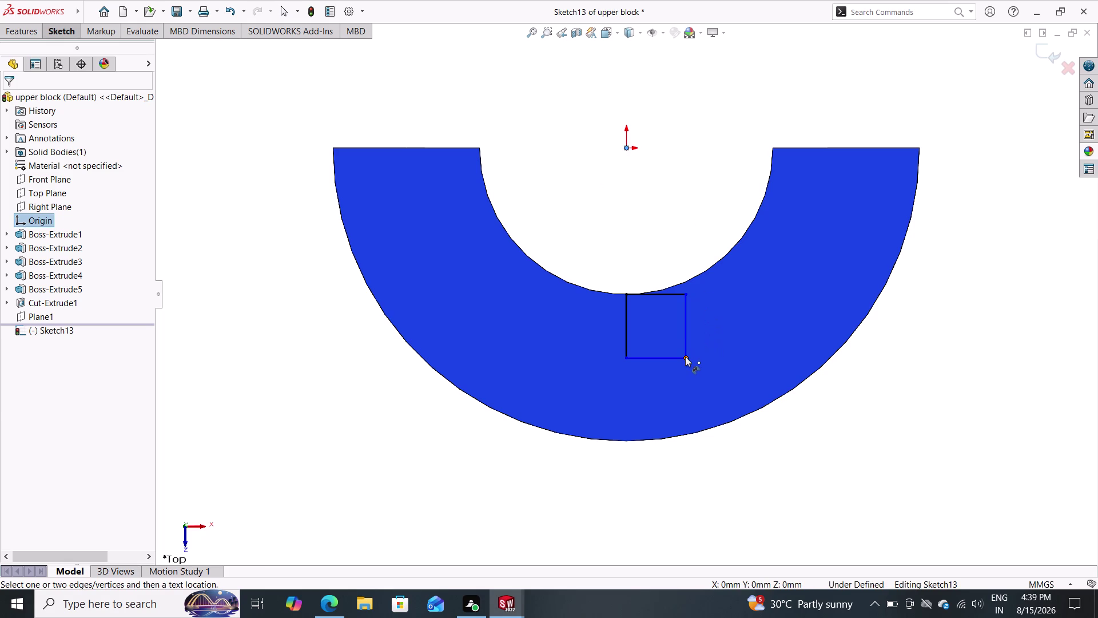
click(685, 356)
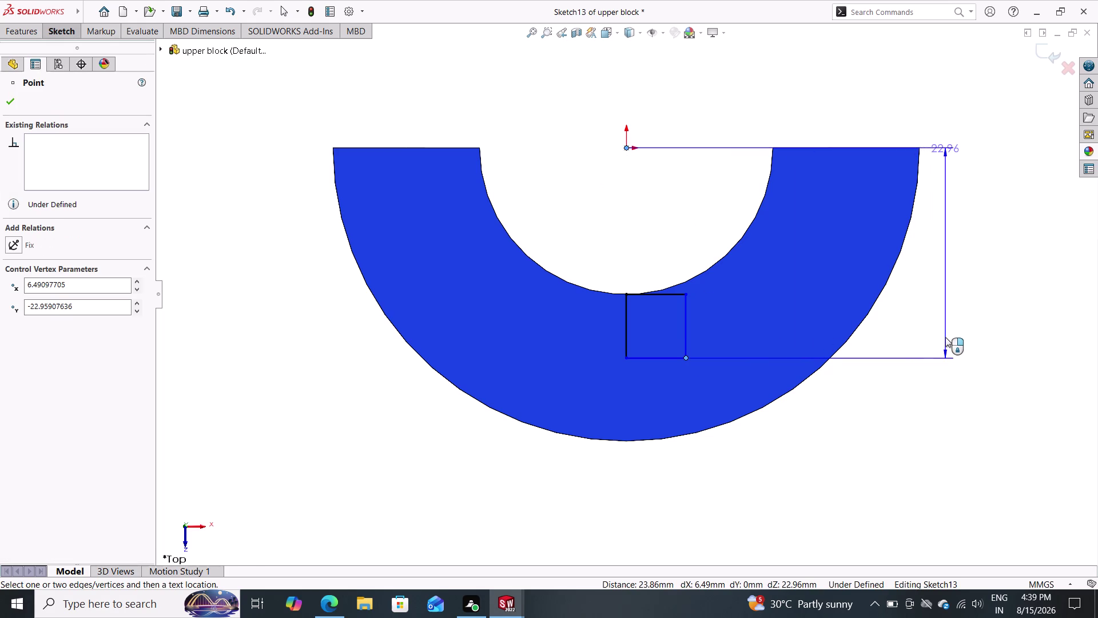
triple_click(946, 337)
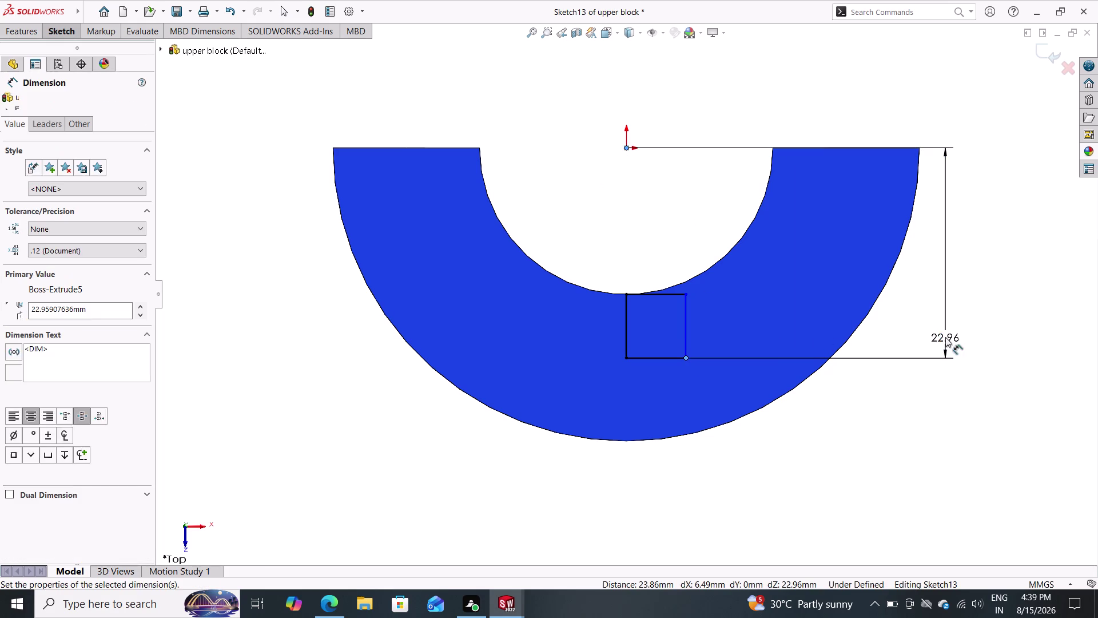
Change the vertical slot dimension to 30 mm.
double_click(957, 353)
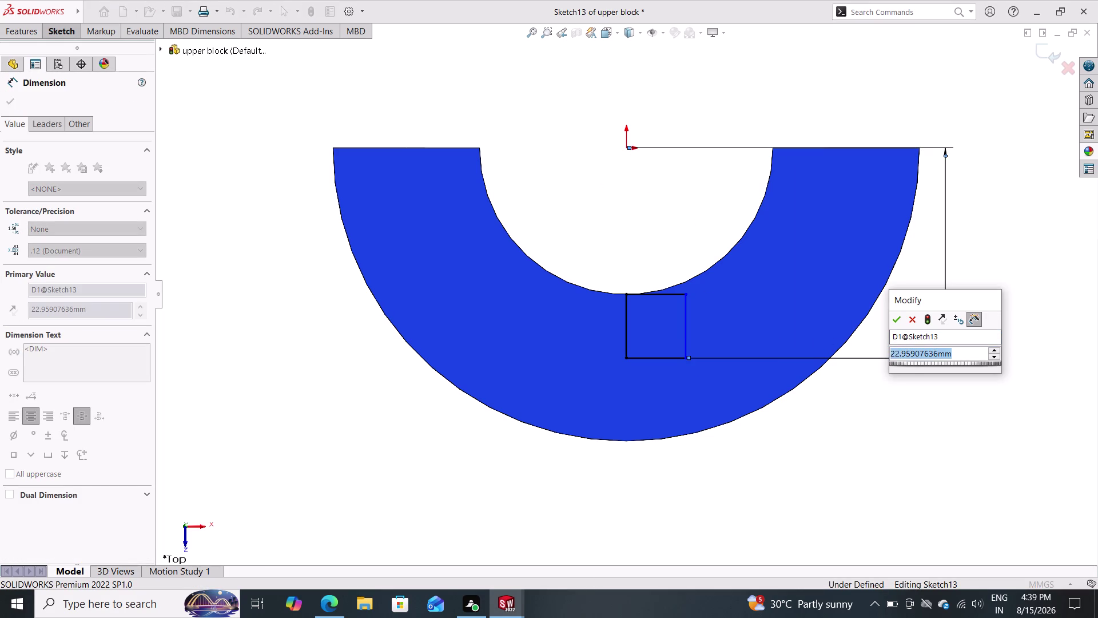
text(30)
key(Return)
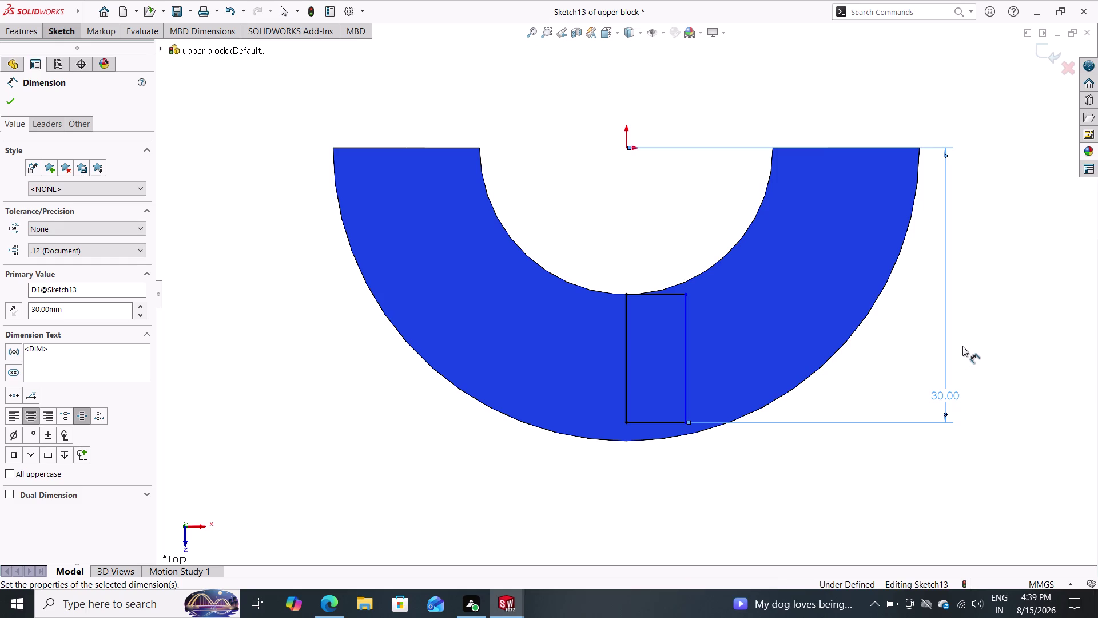
Add a 3 mm width dimension to the rectangle's top edge, fully defining Sketch13.
double_click(651, 291)
click(652, 220)
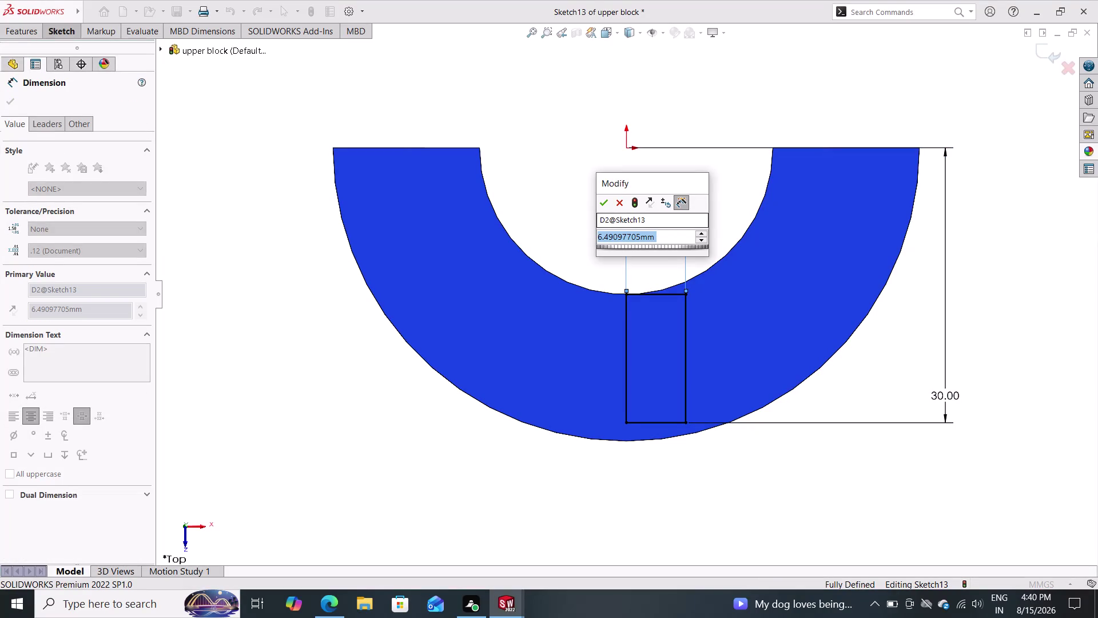
key(3)
key(Return)
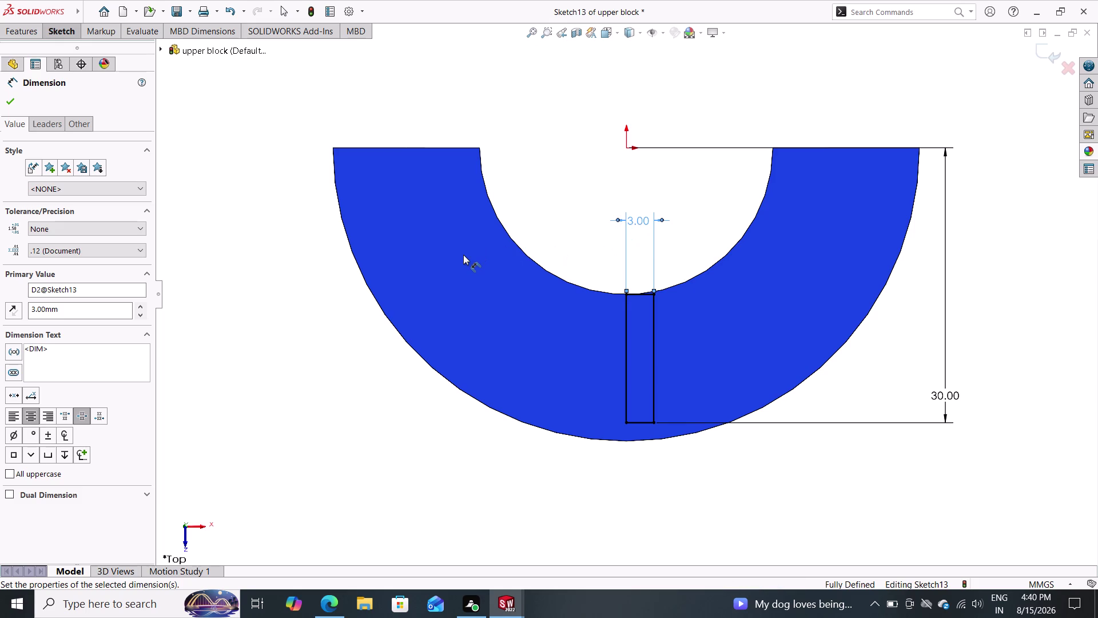
click(7, 103)
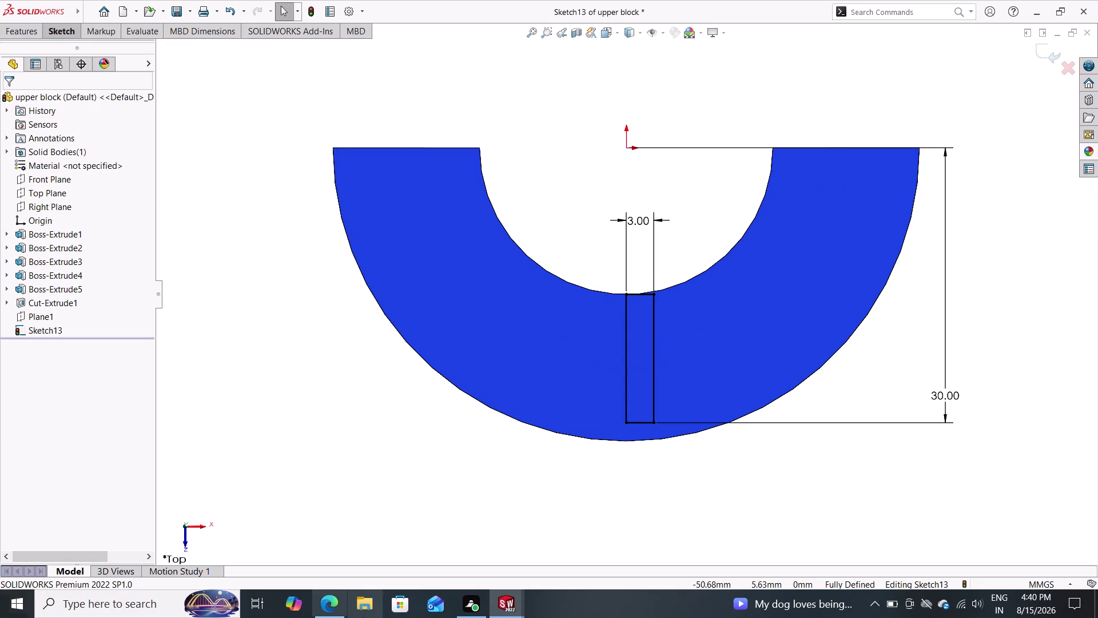
click(505, 608)
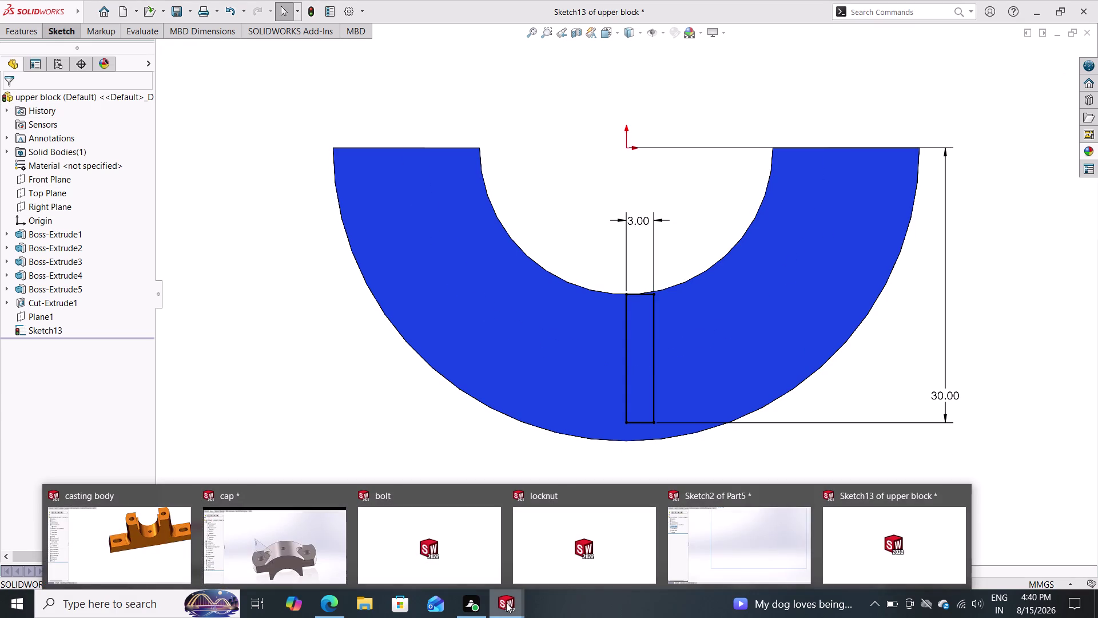